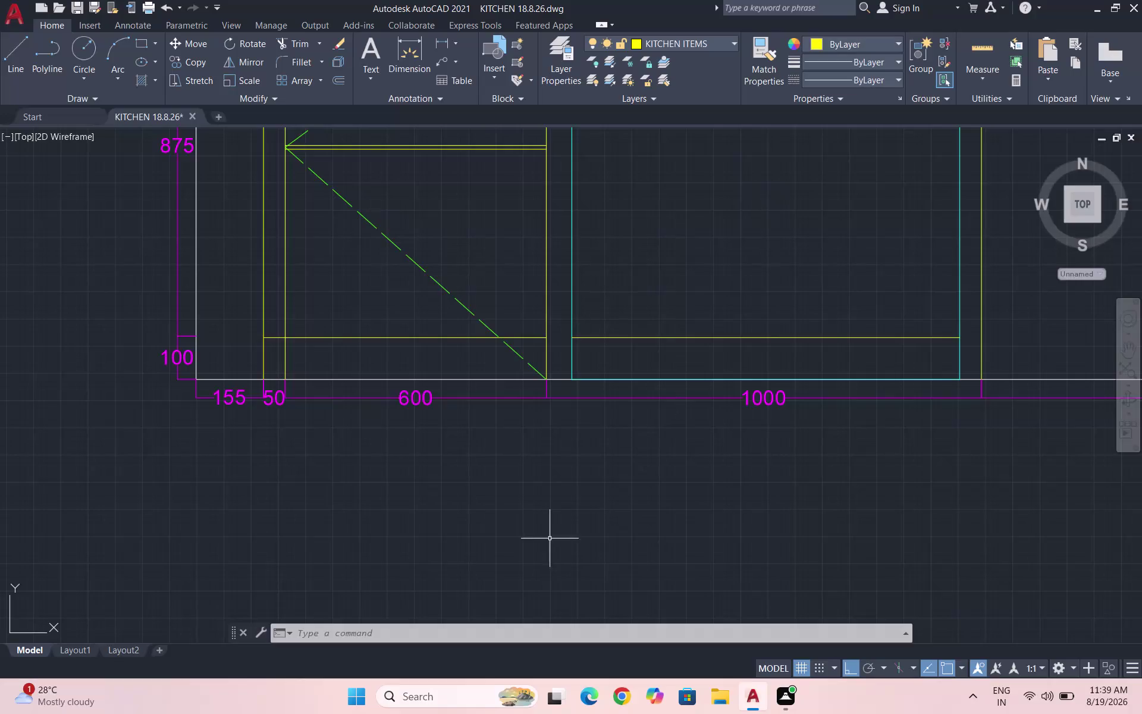
Cancel the stray selection window and quick-save the KITCHEN drawing.
triple_click(551, 546)
double_click(550, 546)
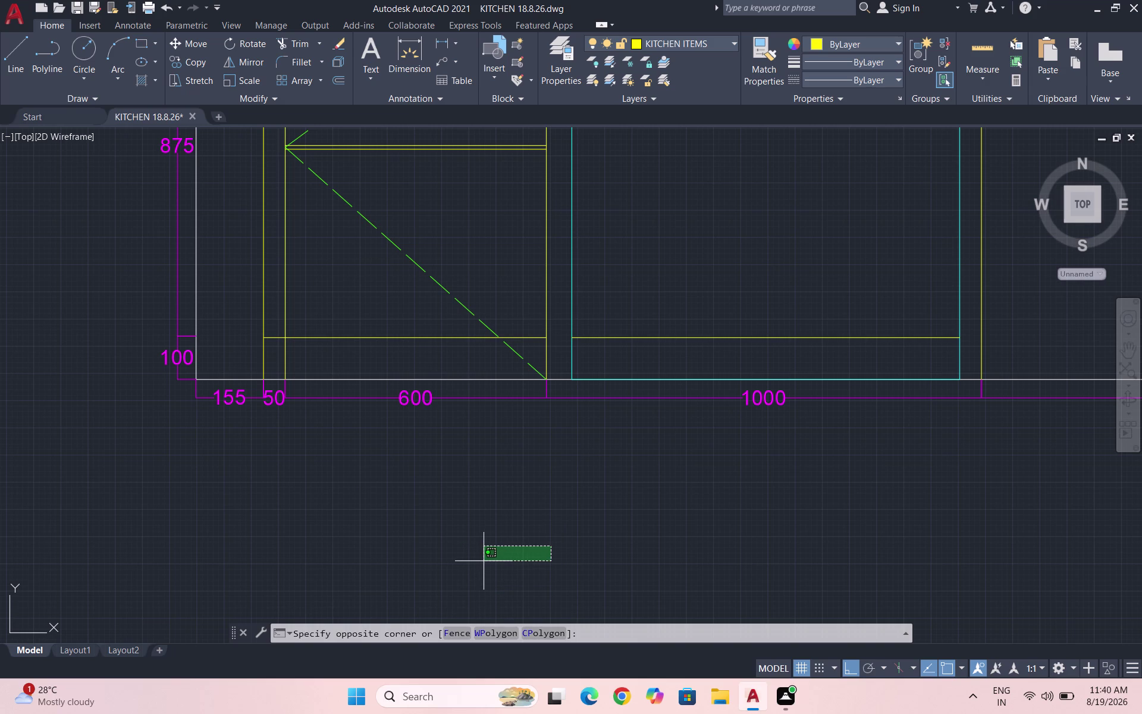
click(479, 496)
key(Escape)
key(Escape)
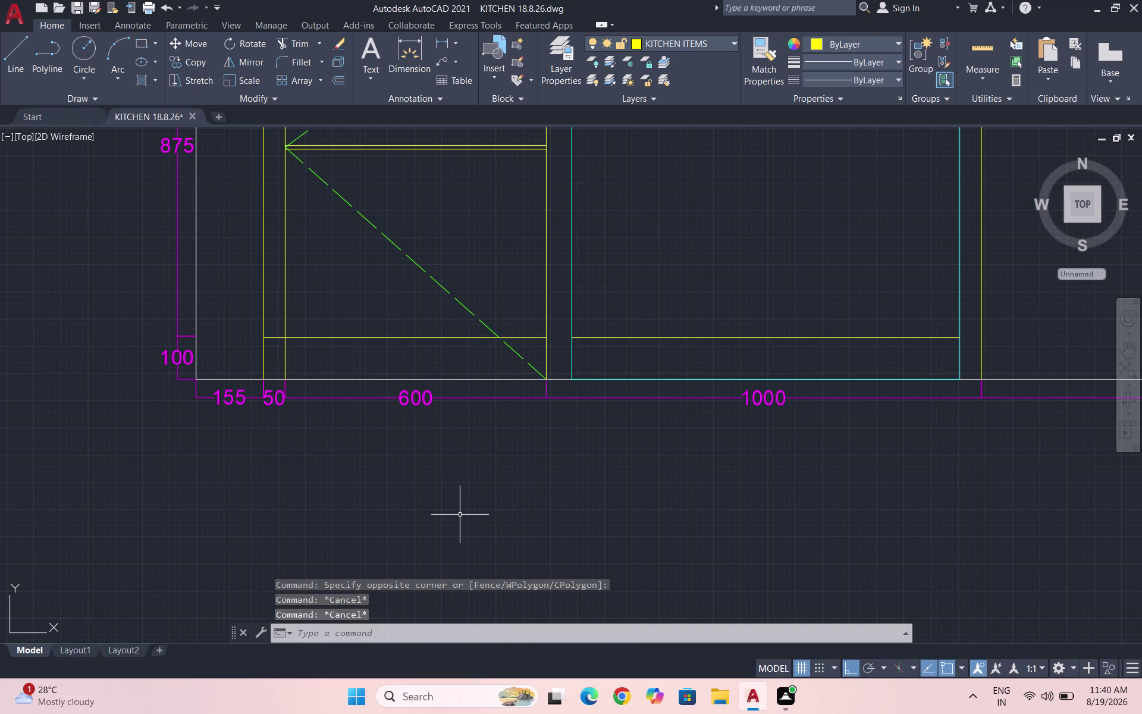
key(ctrl+s)
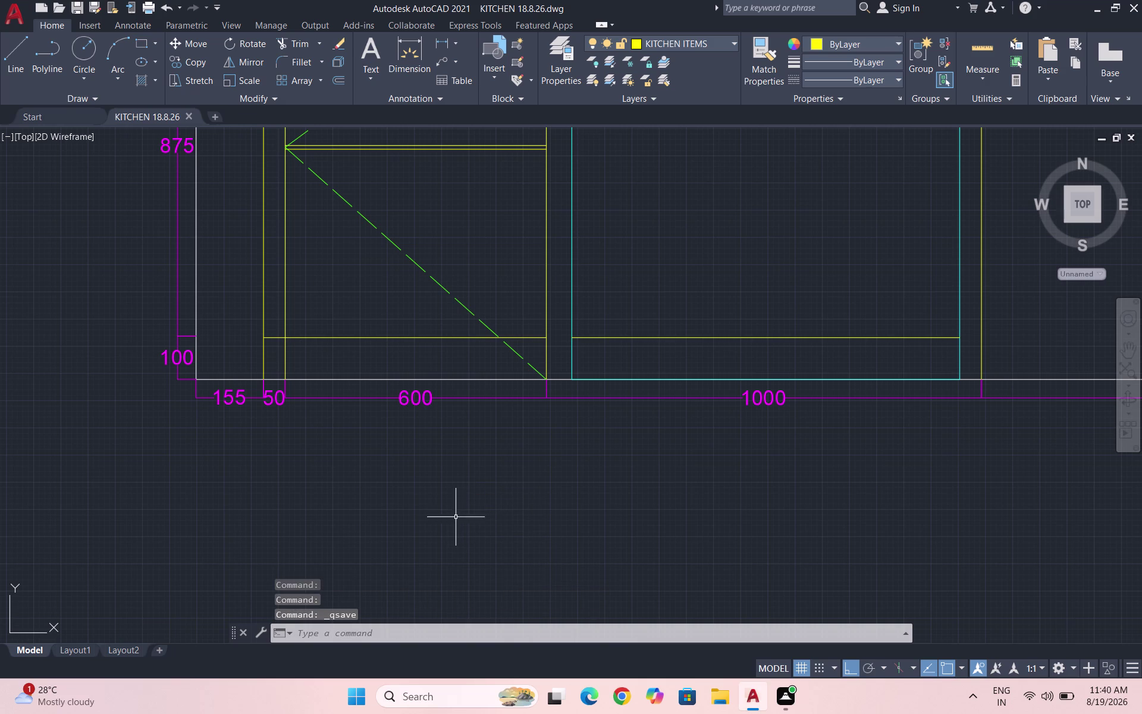
scroll(down, 3)
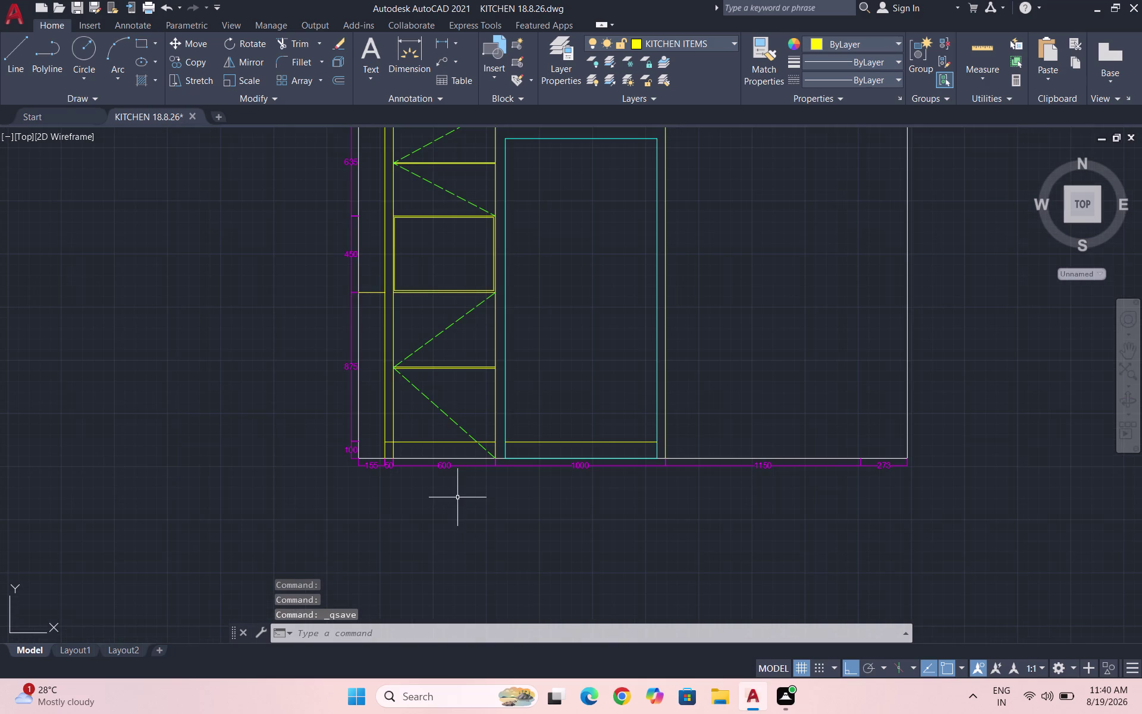
scroll(down, 3)
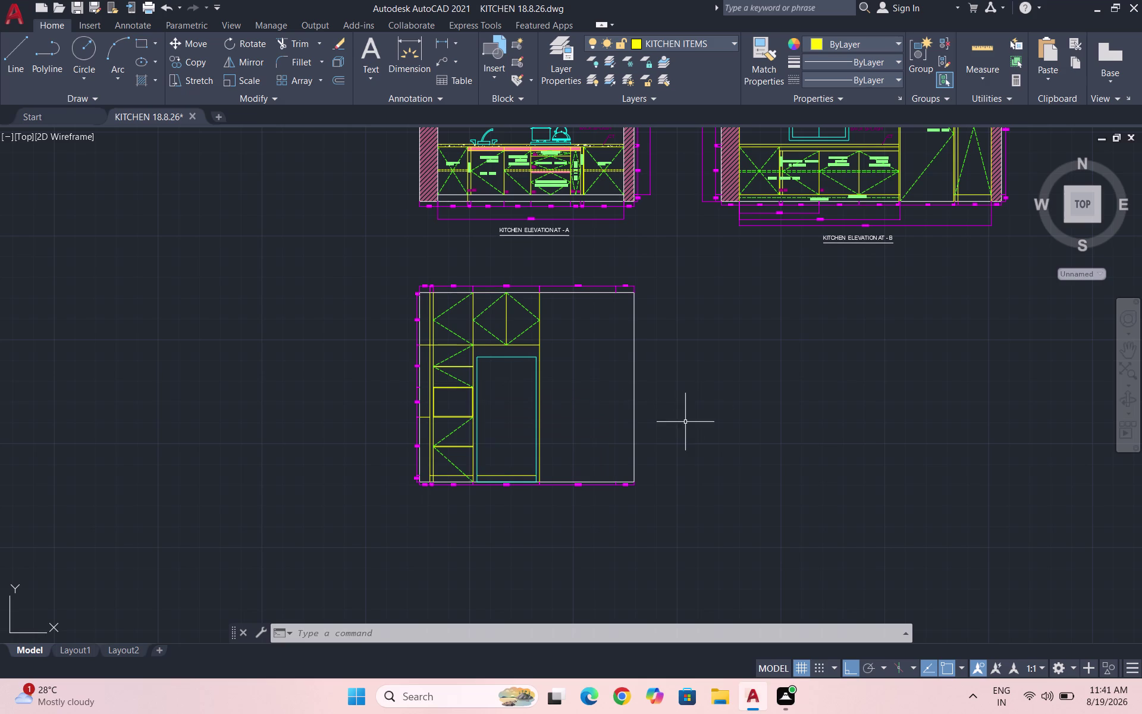
key(Escape)
key(Escape)
scroll(up, 3)
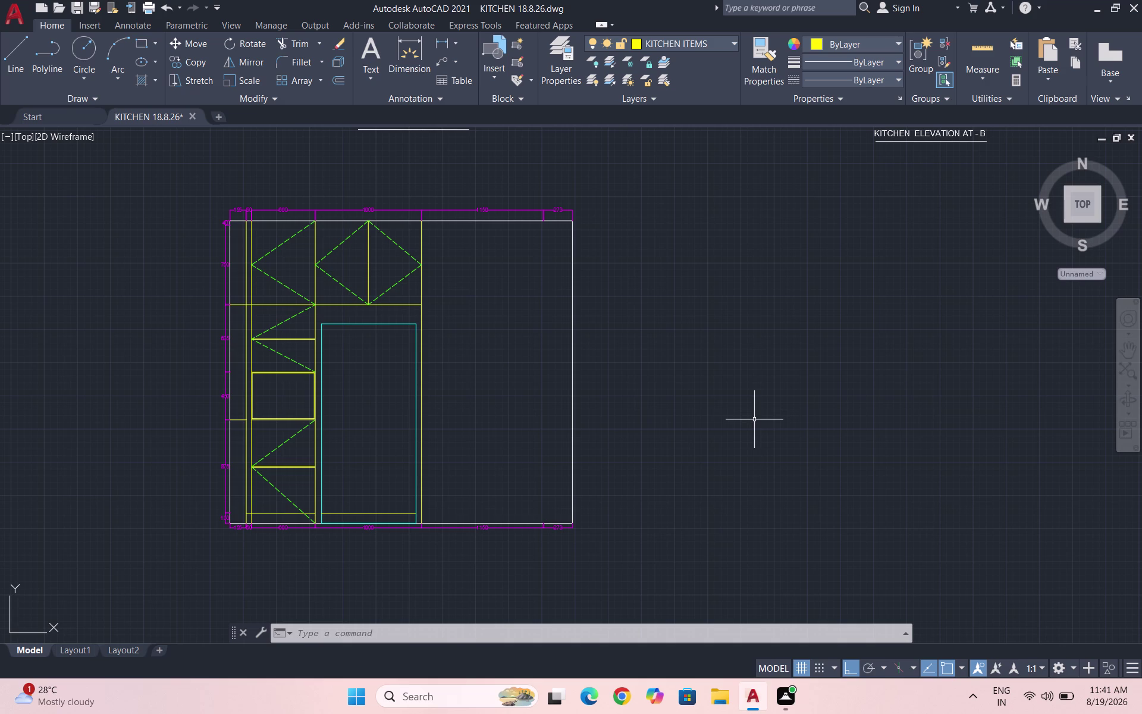
click(769, 470)
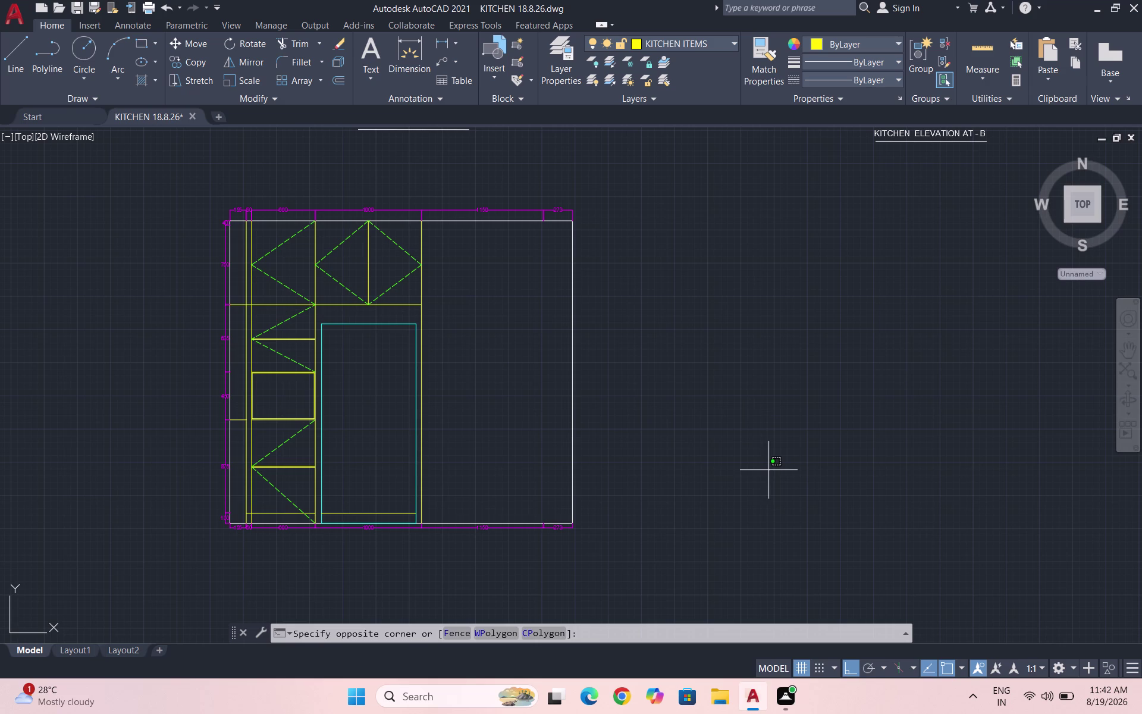
key(Escape)
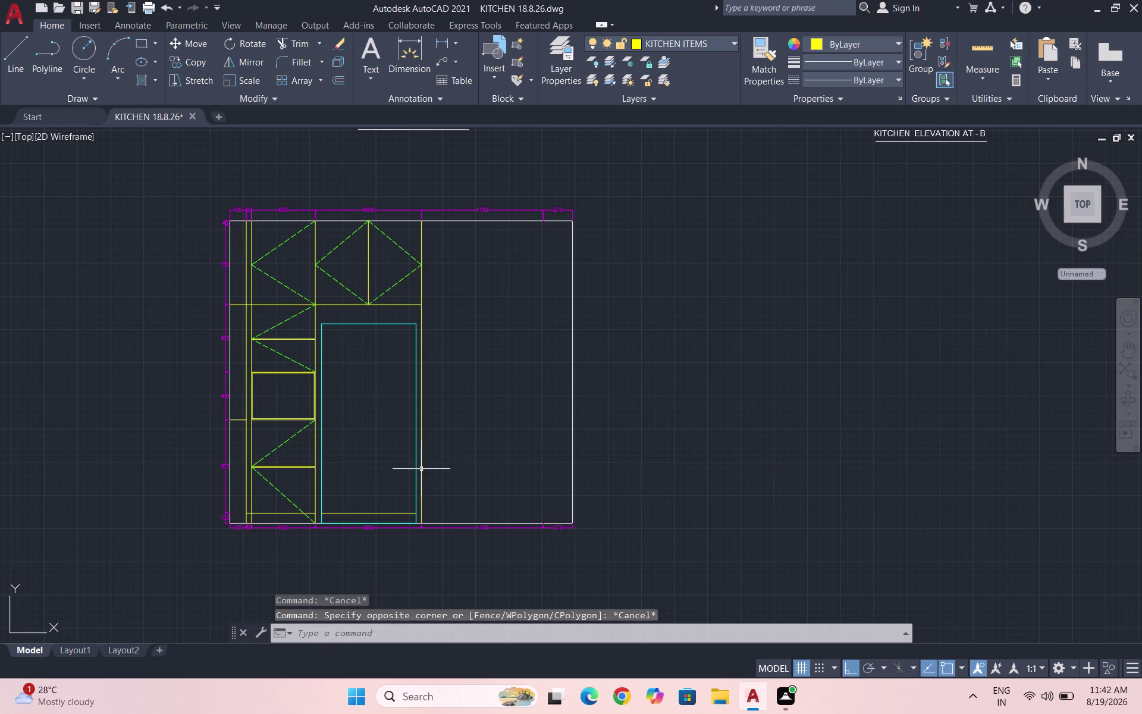
scroll(up, 3)
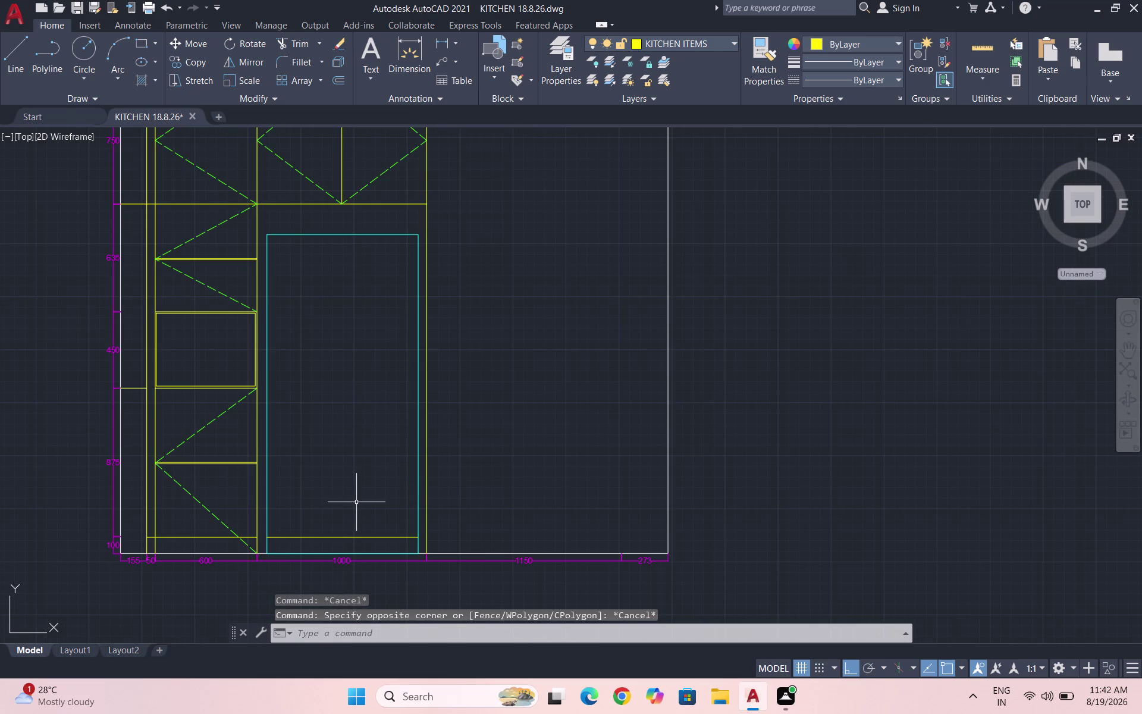
Set KITCHEN II as the current layer from the Layer dropdown and start LINE.
click(680, 39)
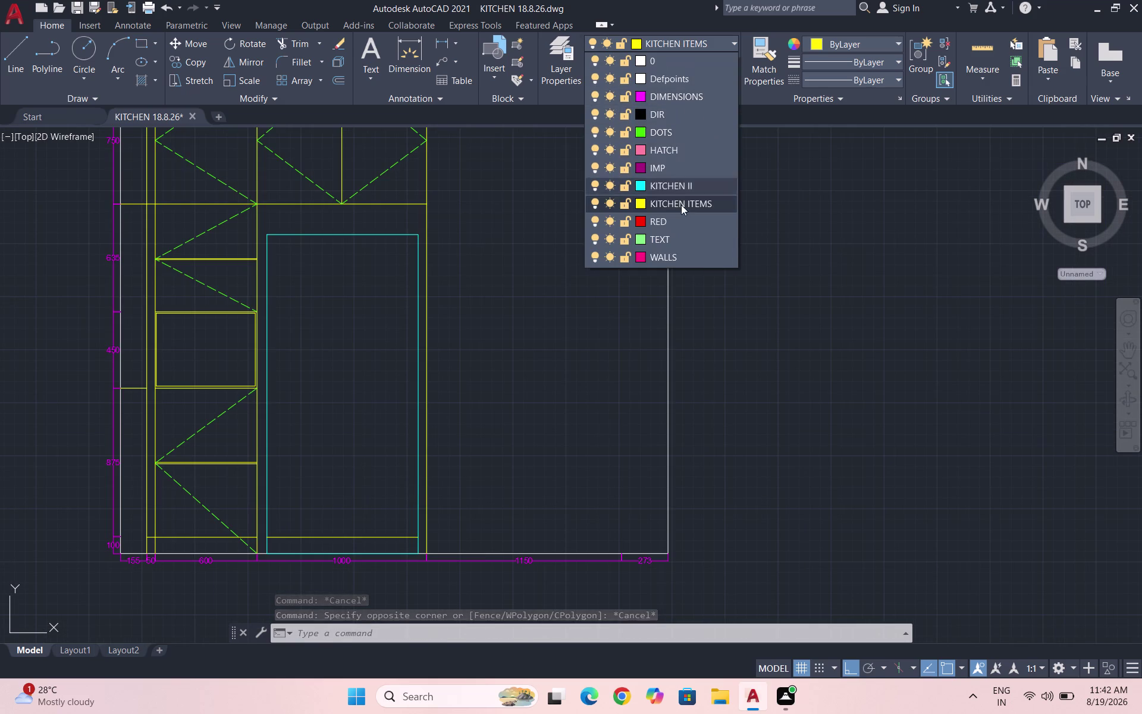
click(684, 182)
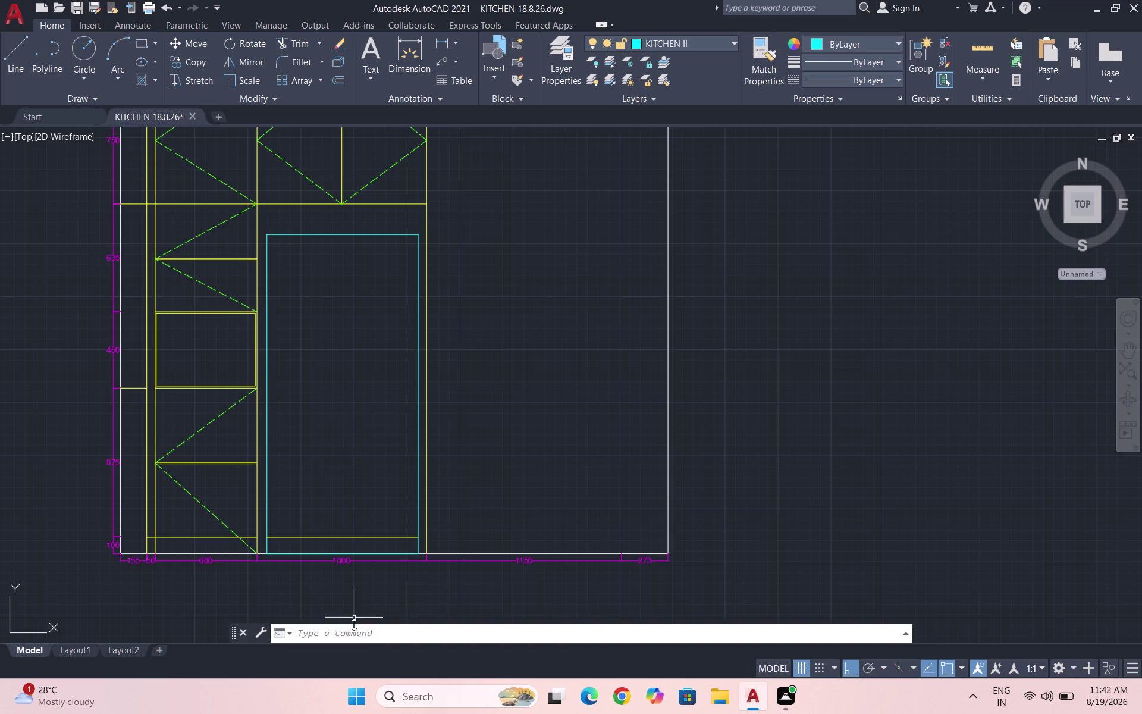
scroll(up, 3)
drag(335, 557, 319, 545)
click(282, 525)
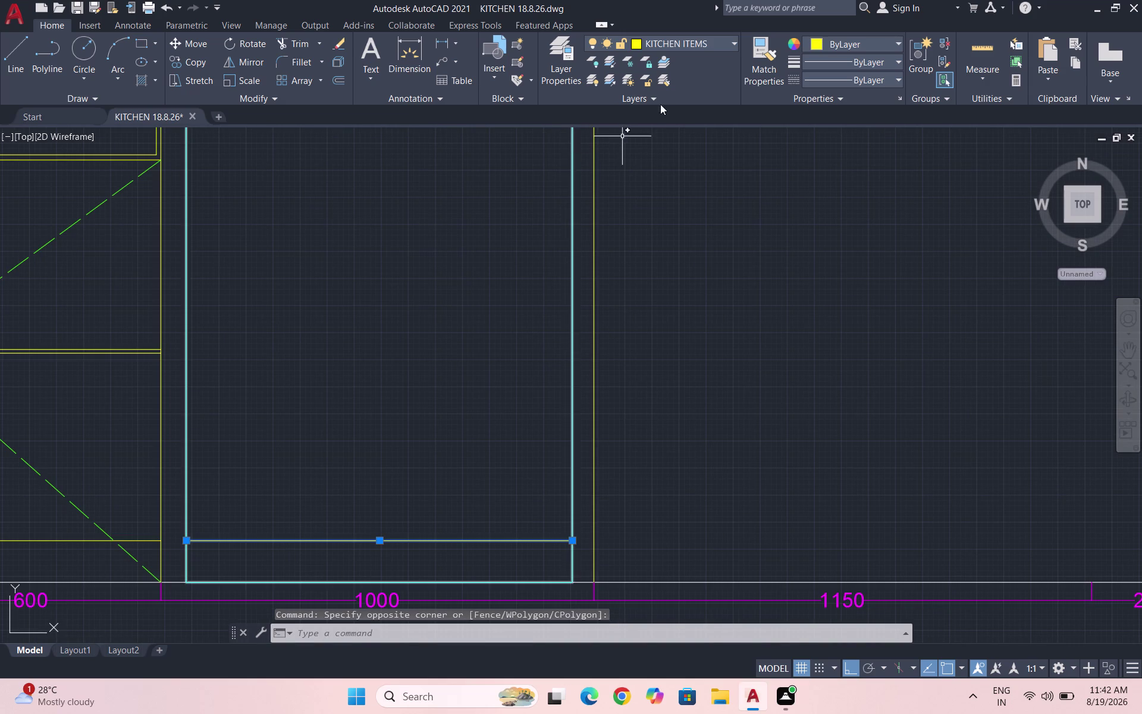
click(711, 34)
click(713, 46)
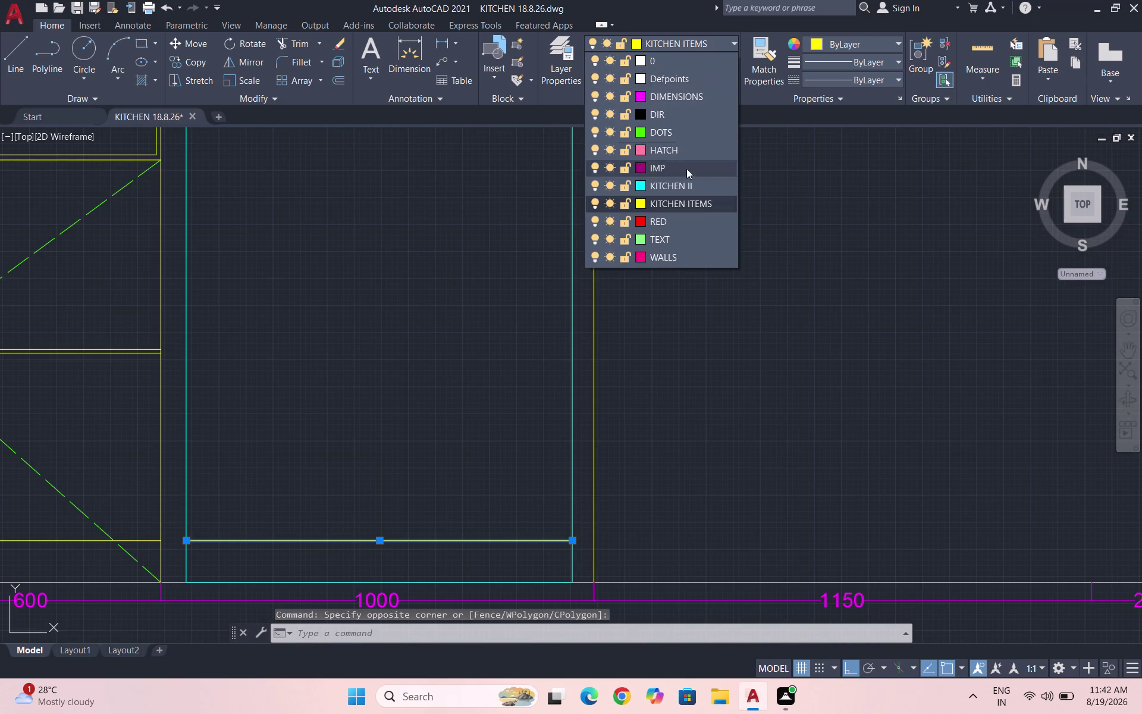
click(687, 190)
key(Escape)
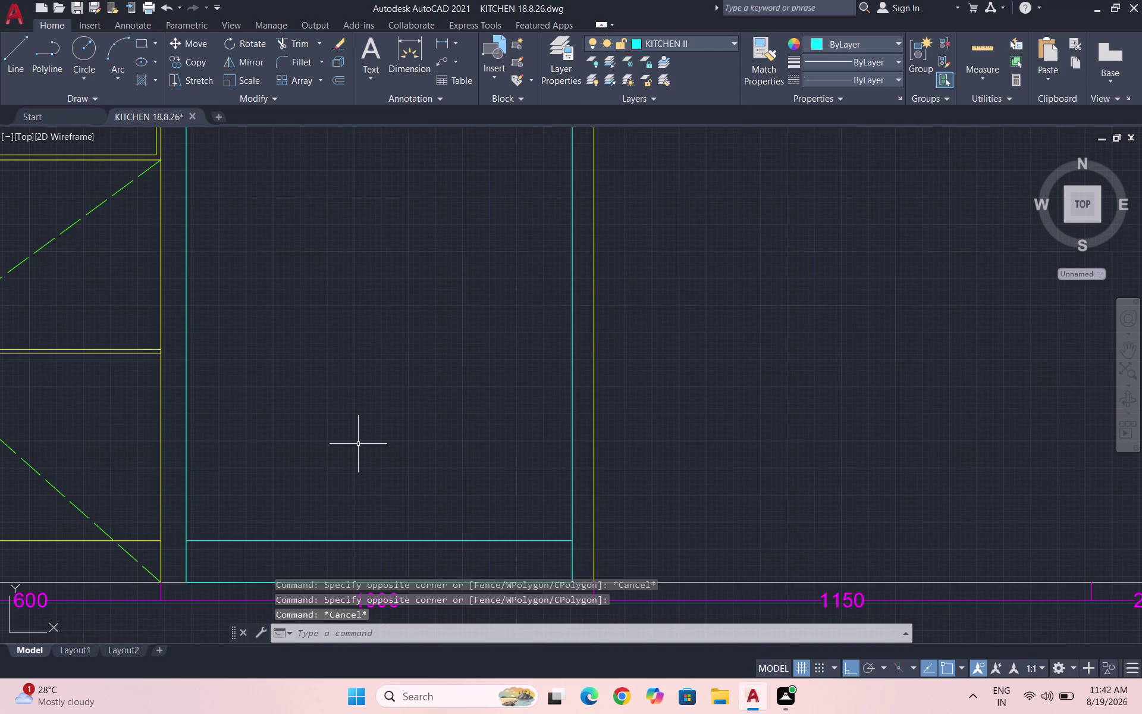
key(l)
key(Return)
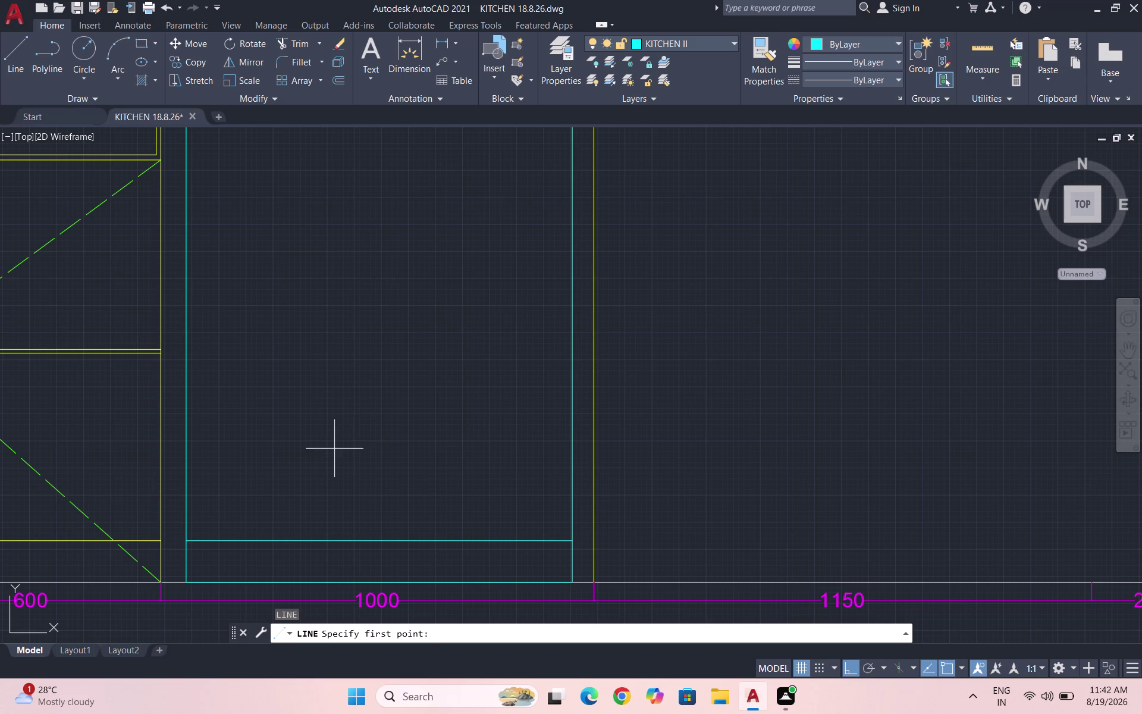
Restart the LINE command and zoom in on the tall cyan unit.
scroll(down, 3)
scroll(down, 3)
key(l)
key(Return)
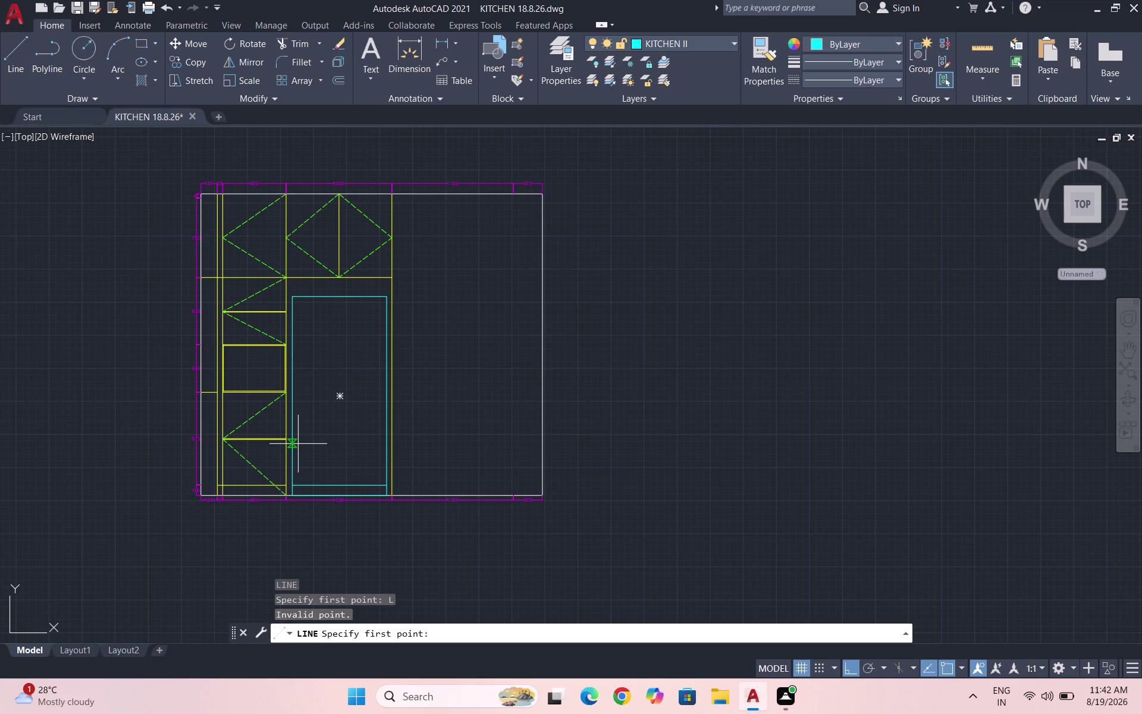
key(l)
key(Return)
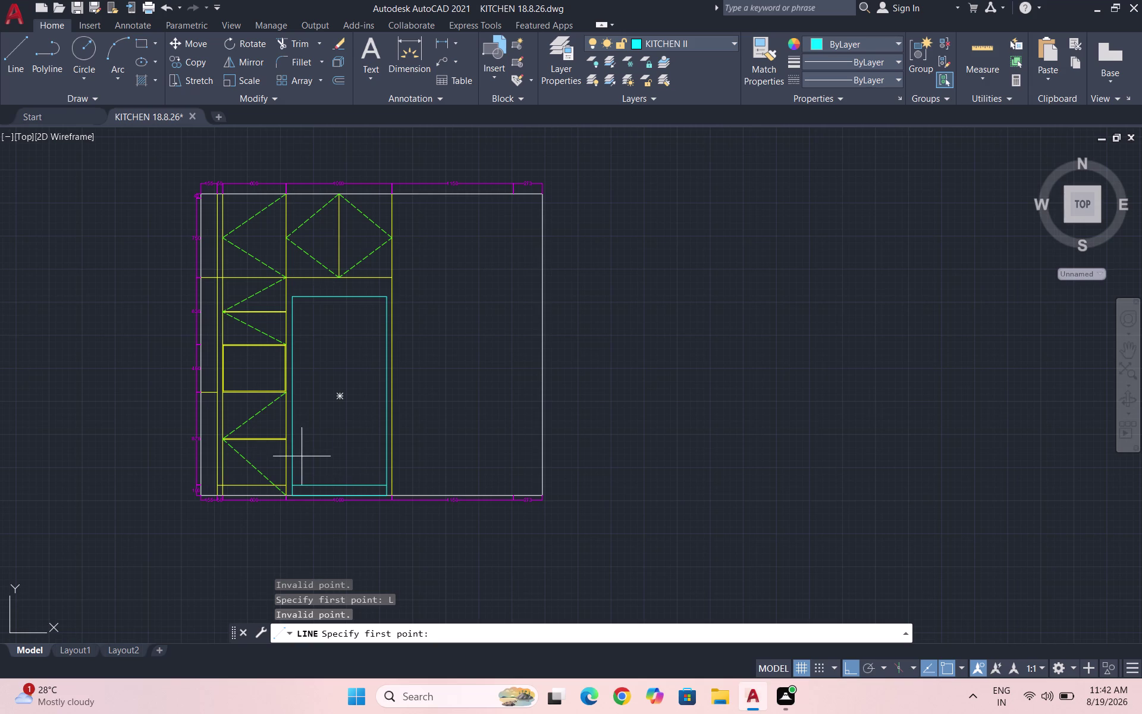
scroll(up, 3)
scroll(up, 3)
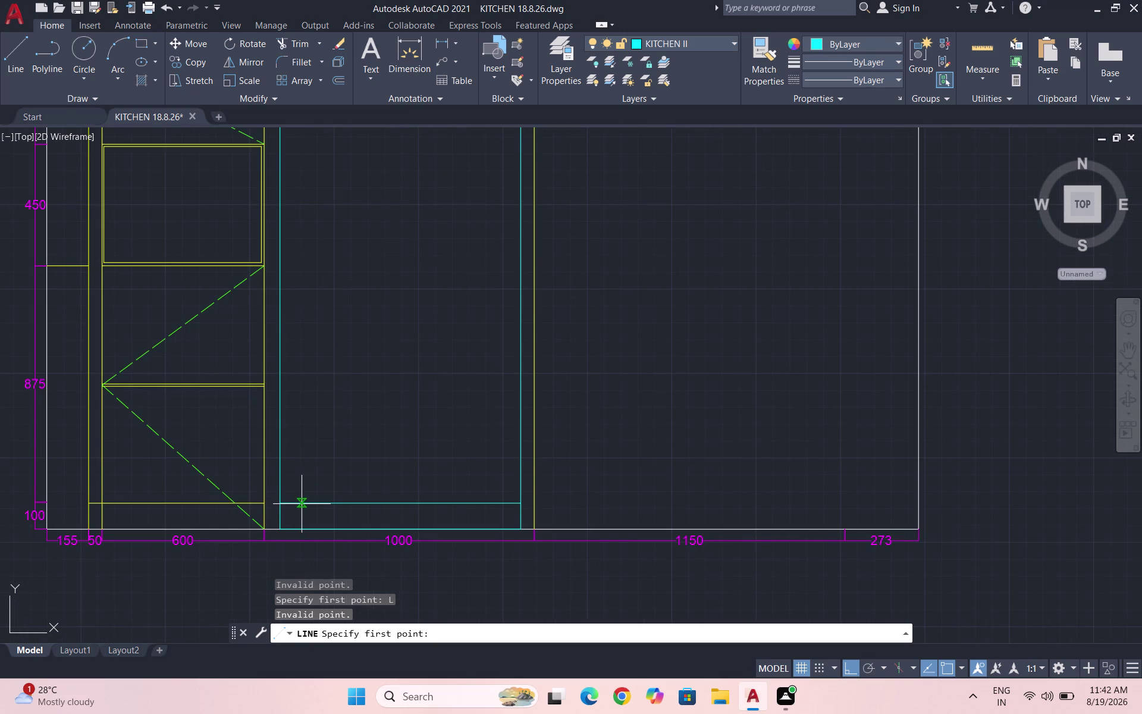
Draw a vertical door line just inside the unit's left edge, then end the command.
click(301, 503)
scroll(down, 3)
scroll(up, 3)
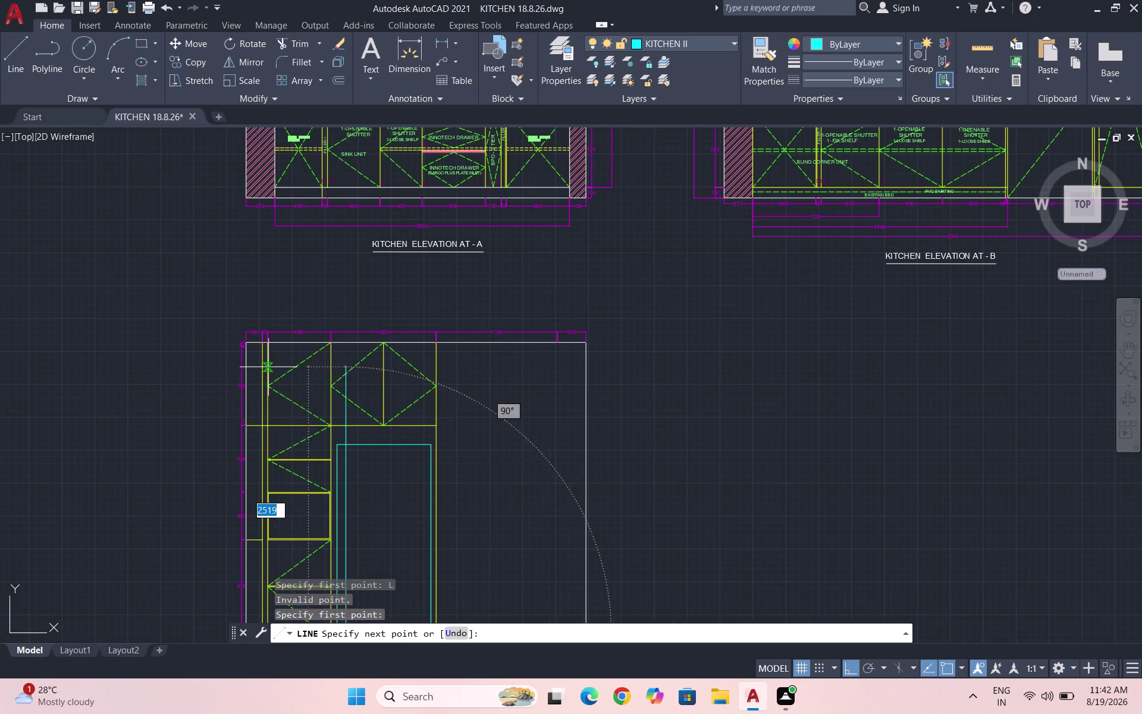
scroll(up, 3)
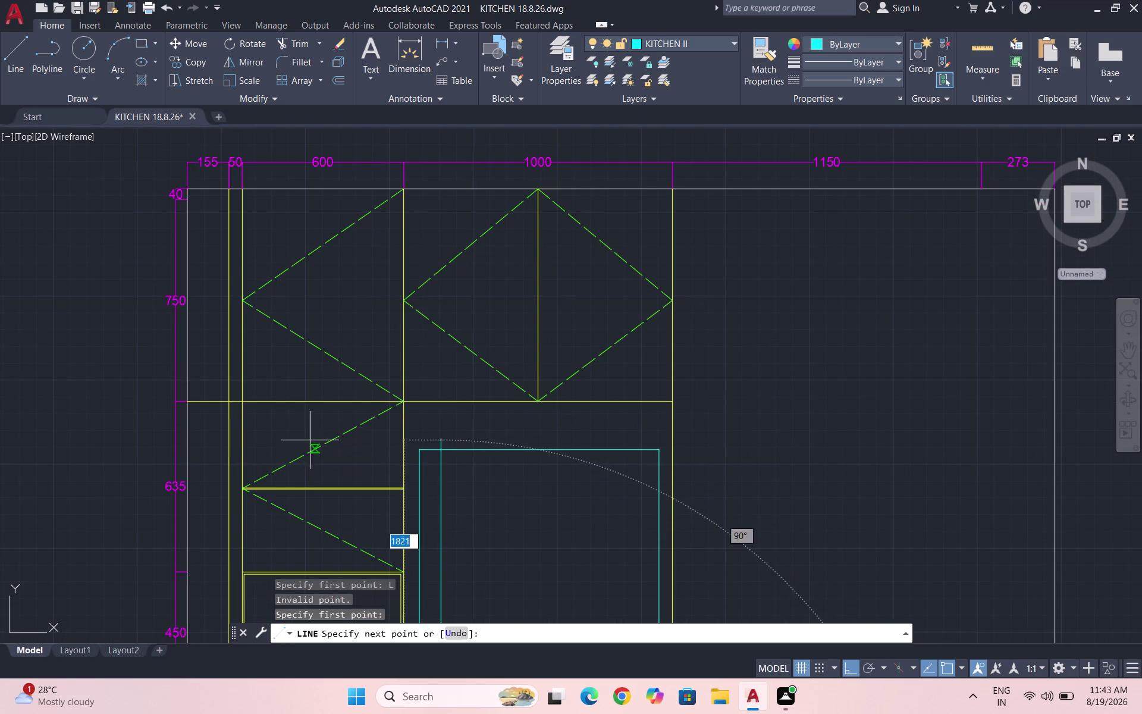
click(442, 449)
key(Escape)
click(481, 492)
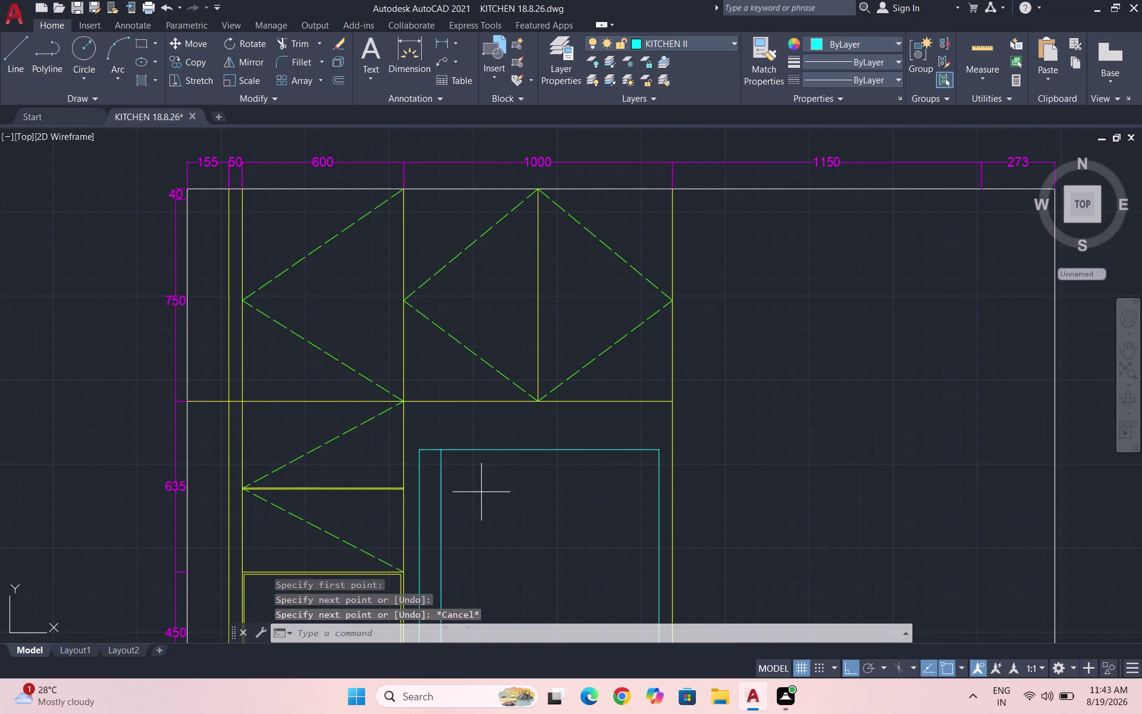
click(412, 479)
key(Escape)
scroll(up, 3)
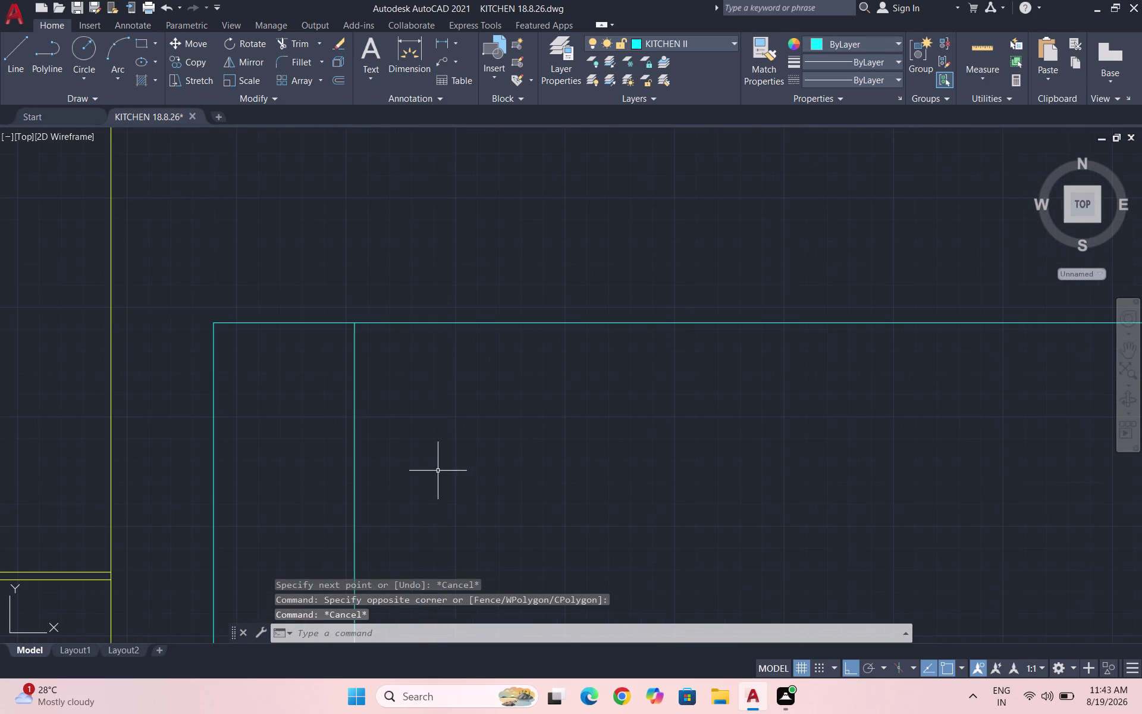
Attempt an OFFSET of the door line by picked distance, then cancel it.
drag(434, 470, 412, 465)
click(253, 394)
key(o)
key(Return)
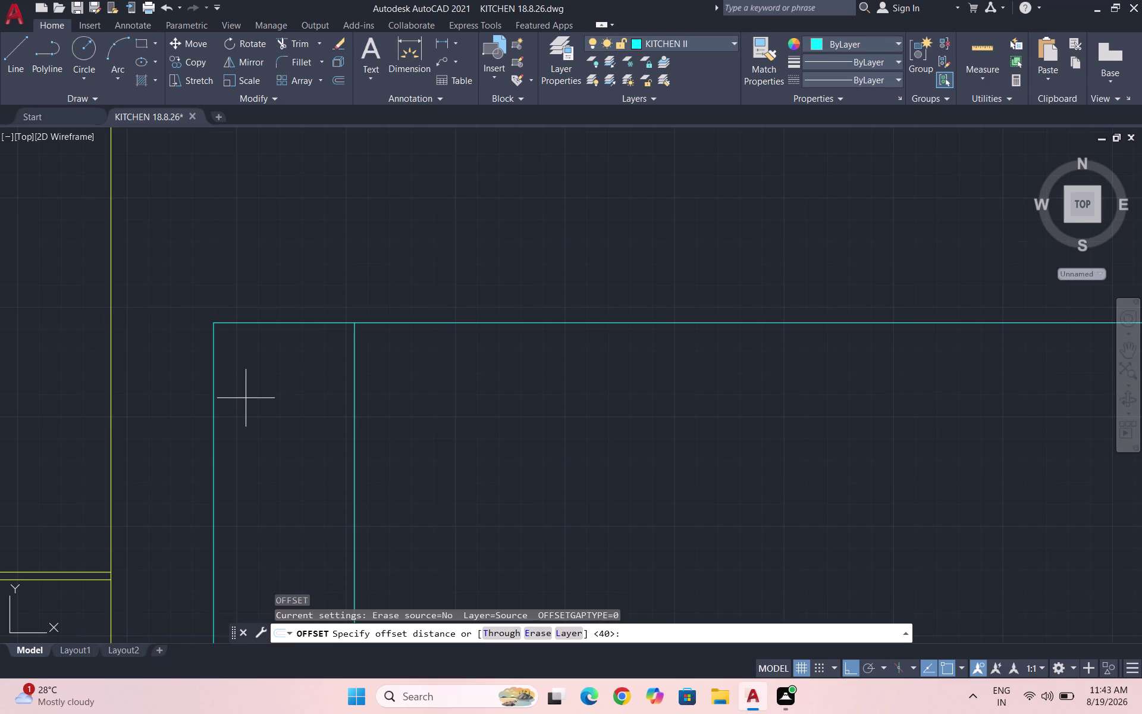
click(356, 319)
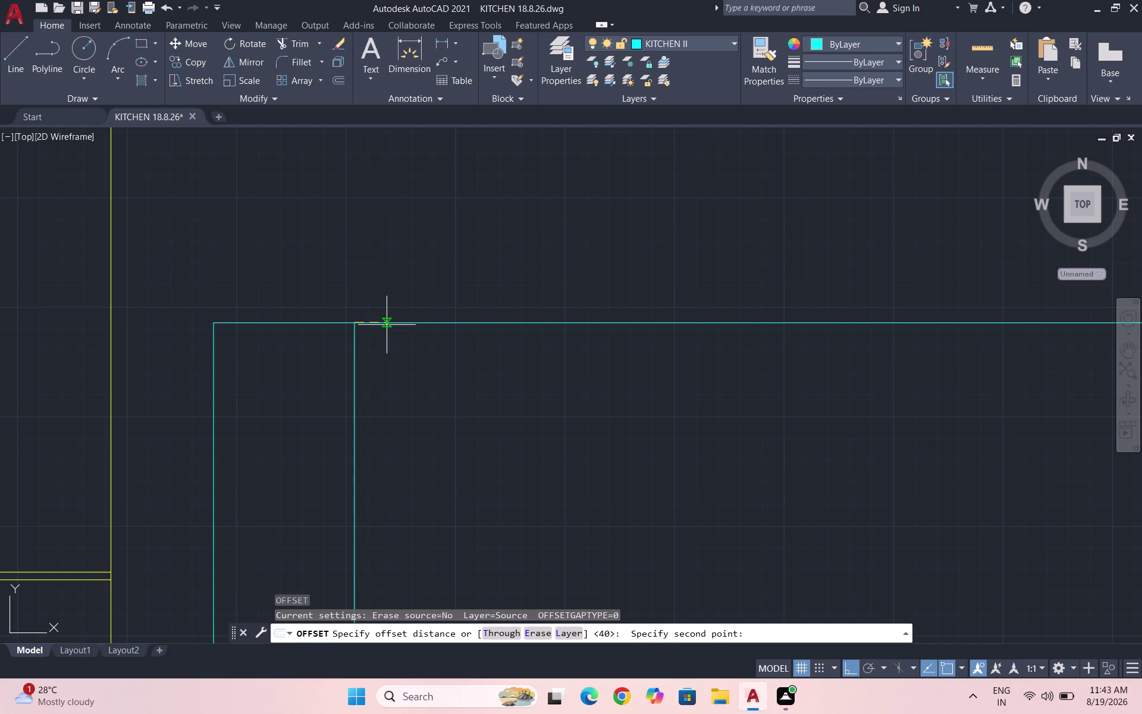
click(386, 324)
scroll(down, 3)
scroll(down, 3)
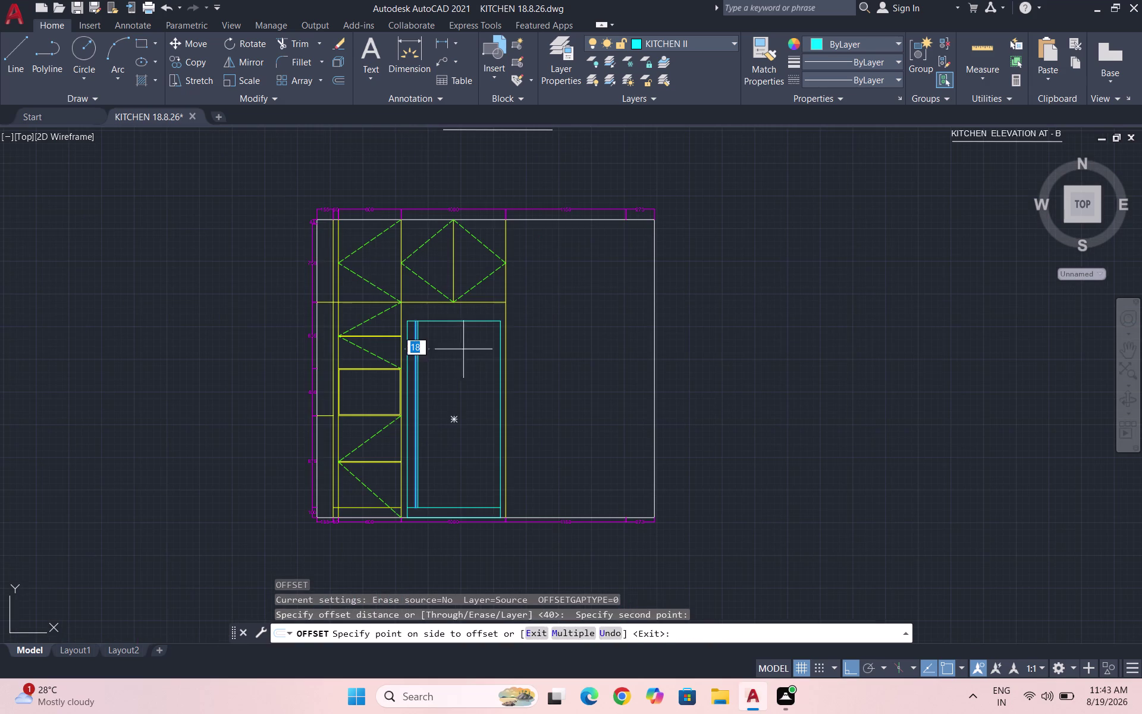
key(Escape)
scroll(up, 3)
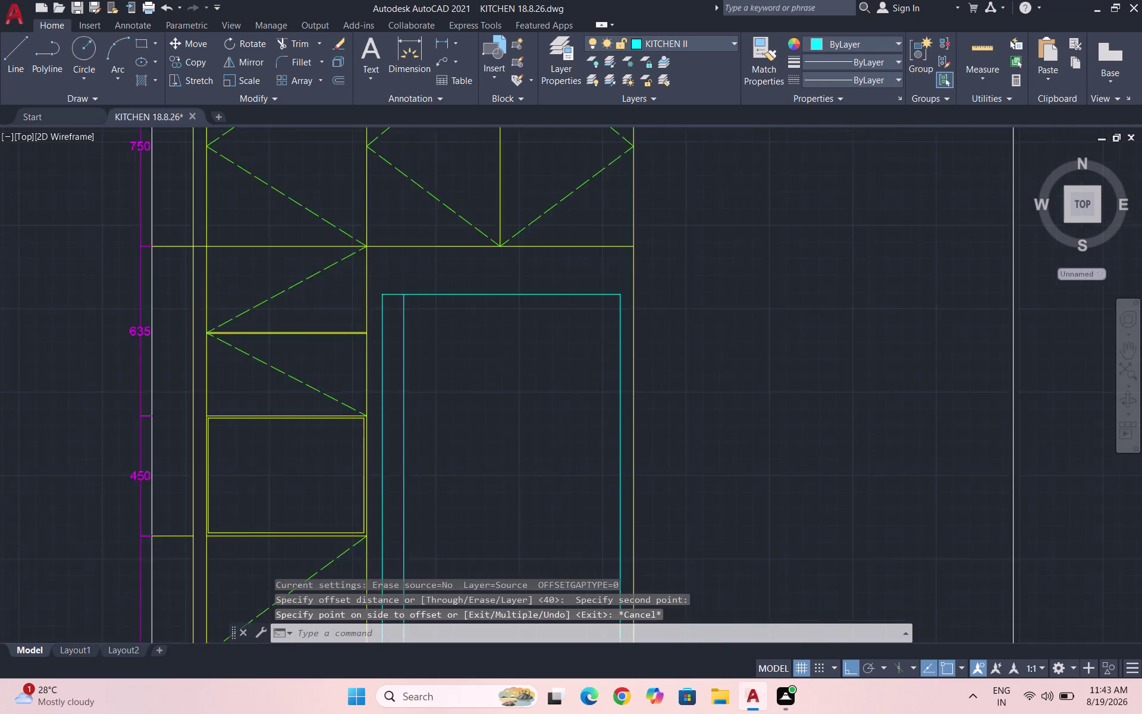
Select the vertical door line and begin a copy, then cancel it.
drag(420, 345, 402, 336)
click(363, 308)
text(CO)
key(Return)
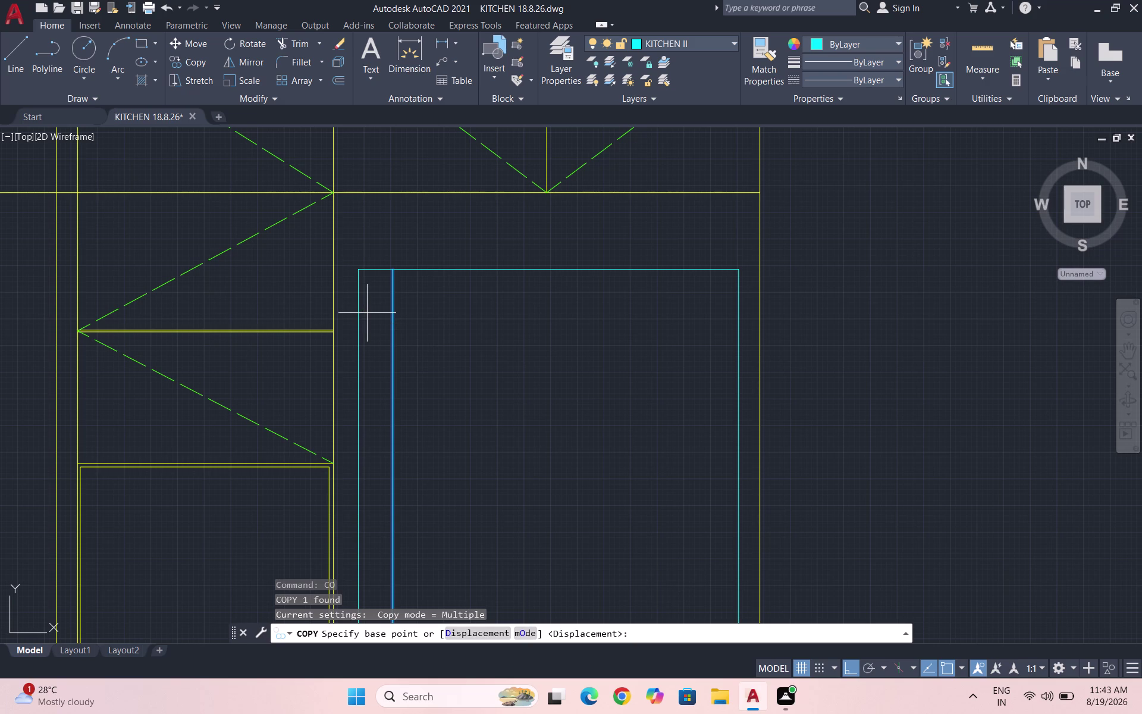
key(Return)
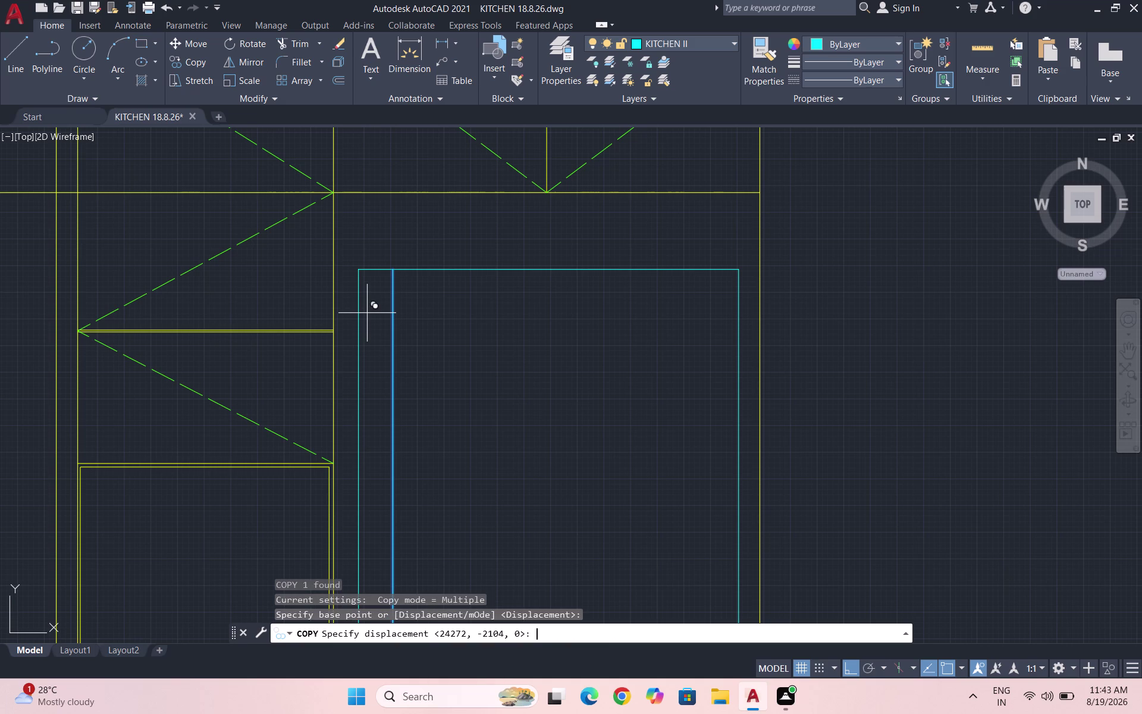
click(395, 268)
key(Escape)
key(Escape)
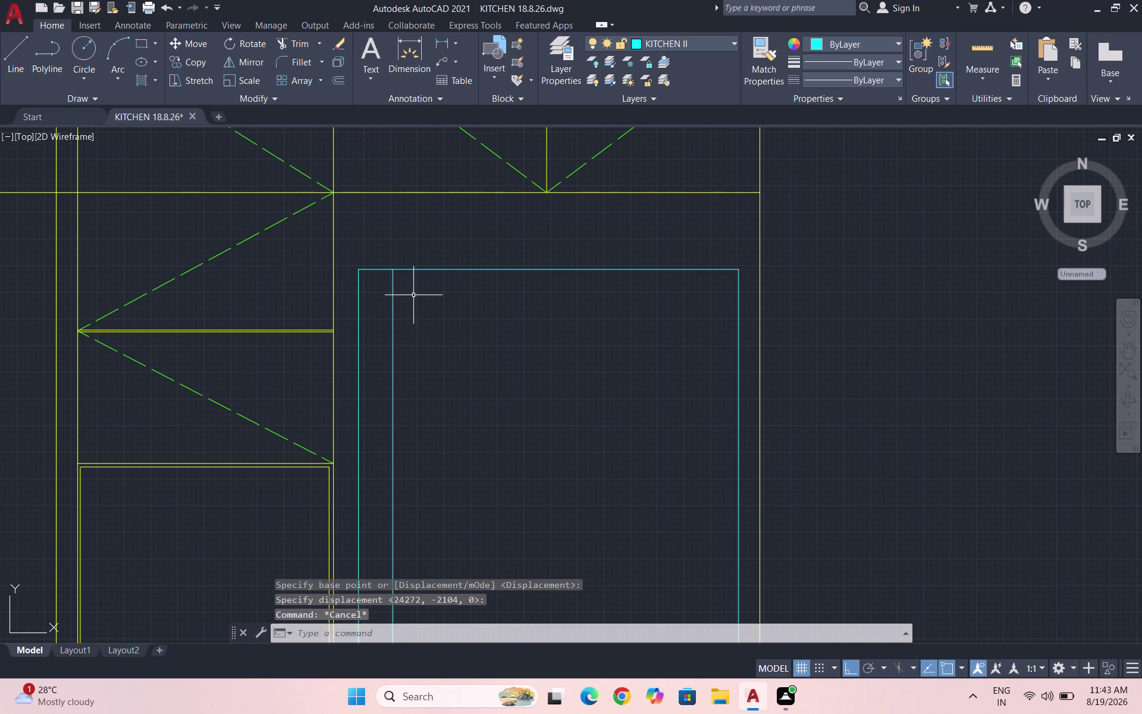
Copy the vertical door line to a position just beside the original.
click(413, 297)
click(388, 292)
text(COP)
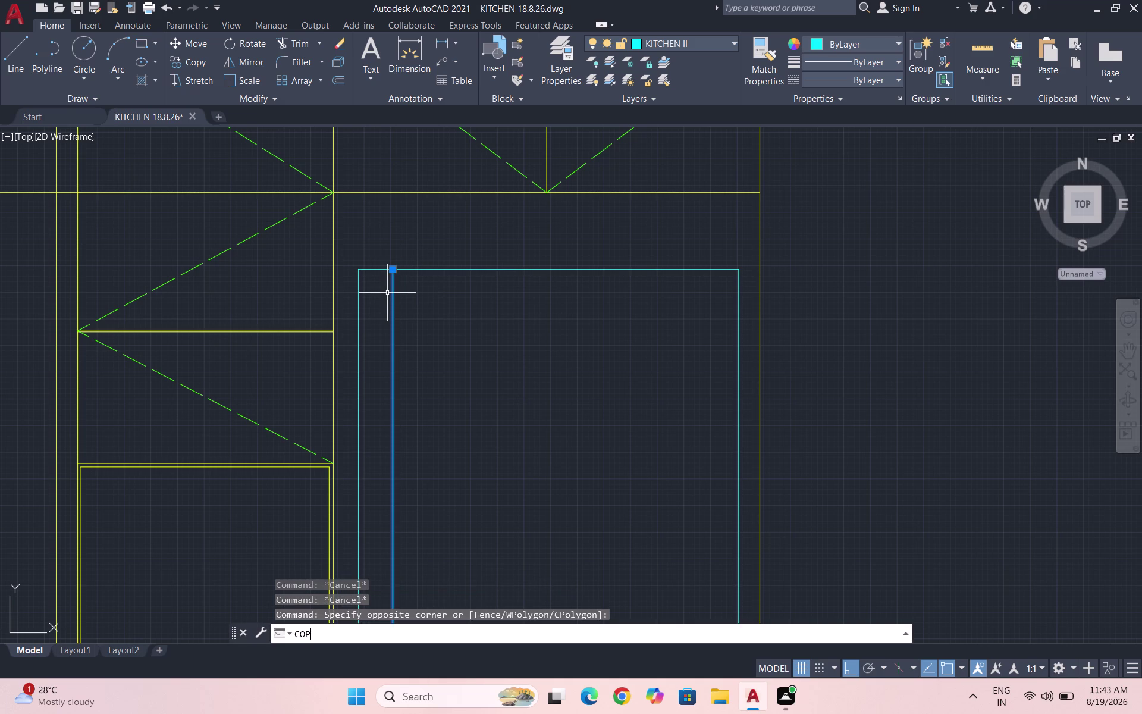
key(Return)
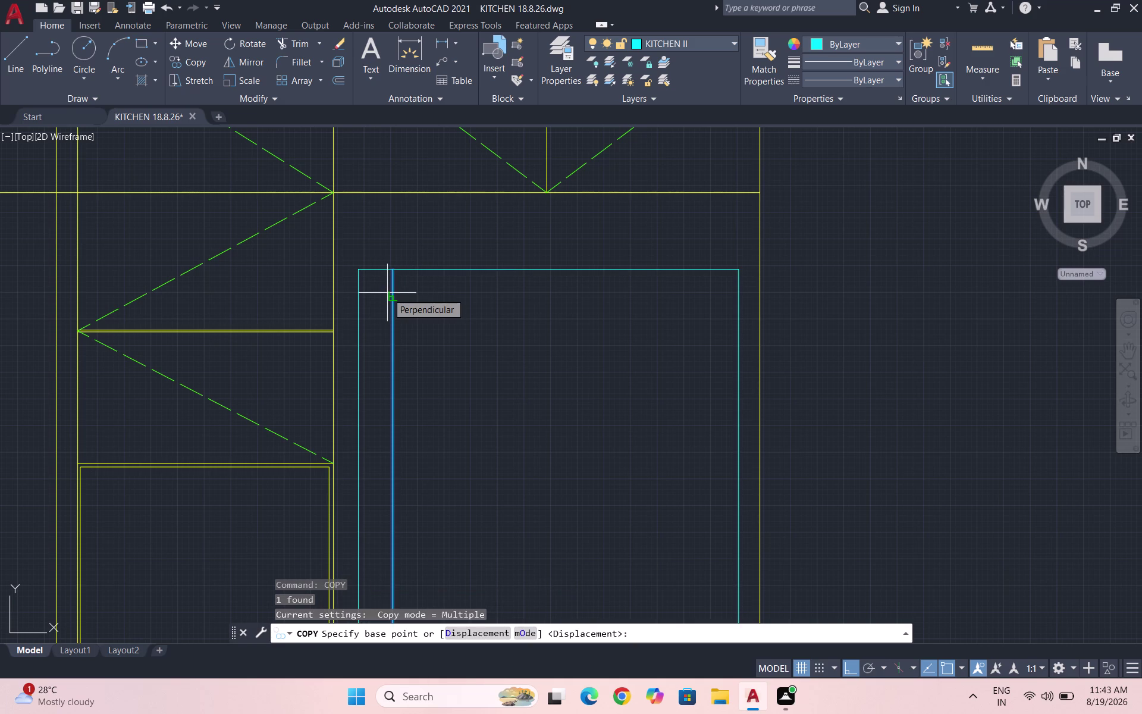
click(394, 270)
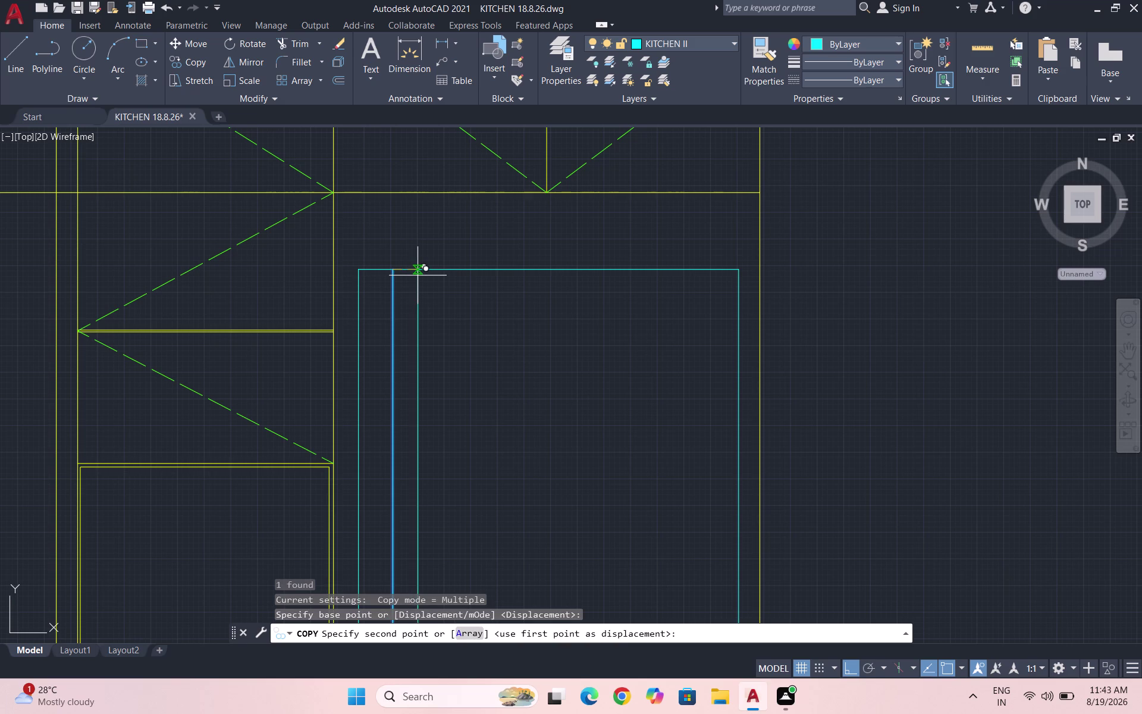
scroll(up, 3)
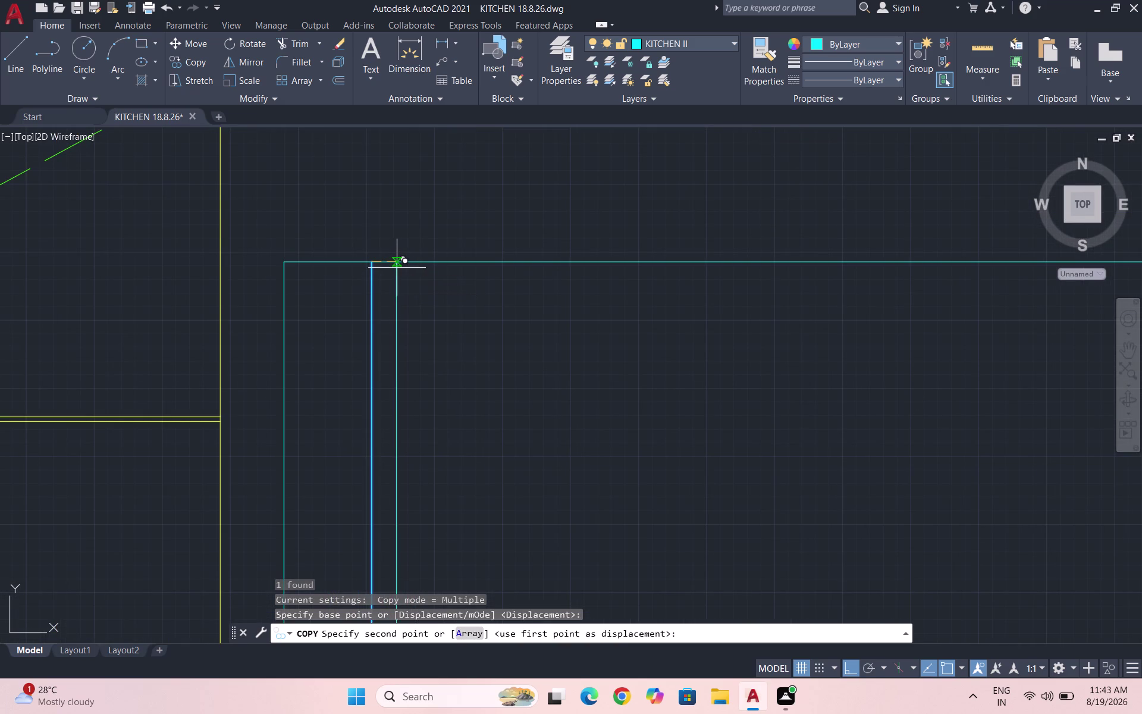
click(398, 267)
scroll(down, 3)
key(Escape)
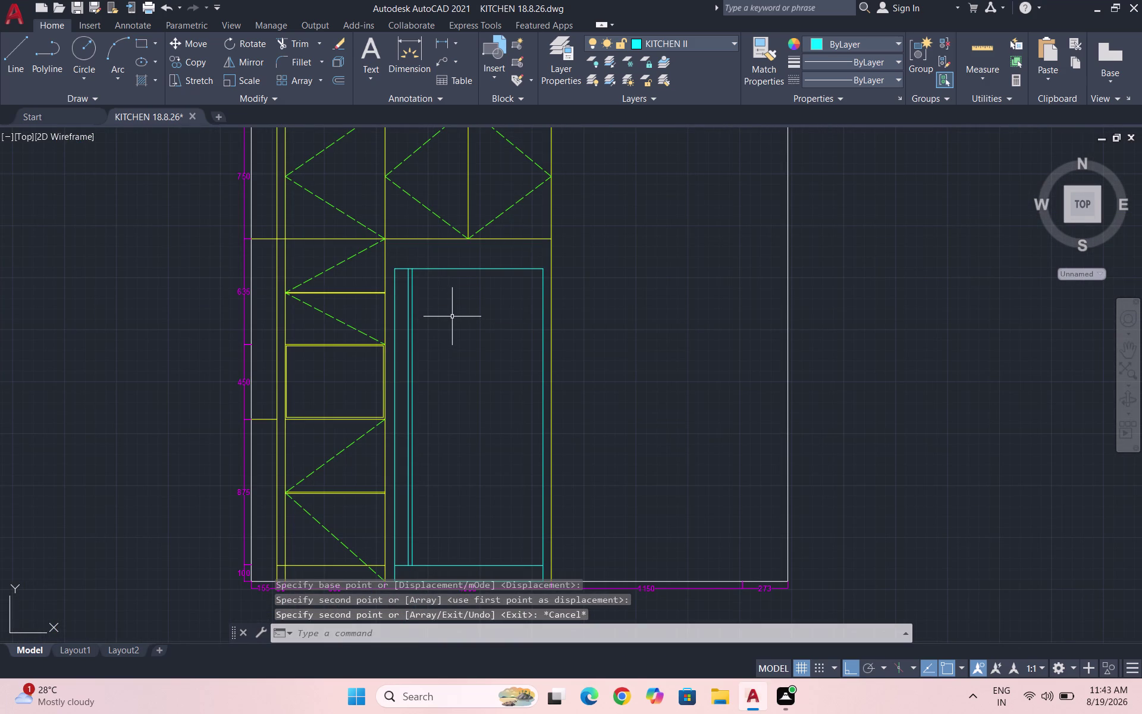
Cancel the accidentally restarted command and begin a new LINE.
scroll(down, 3)
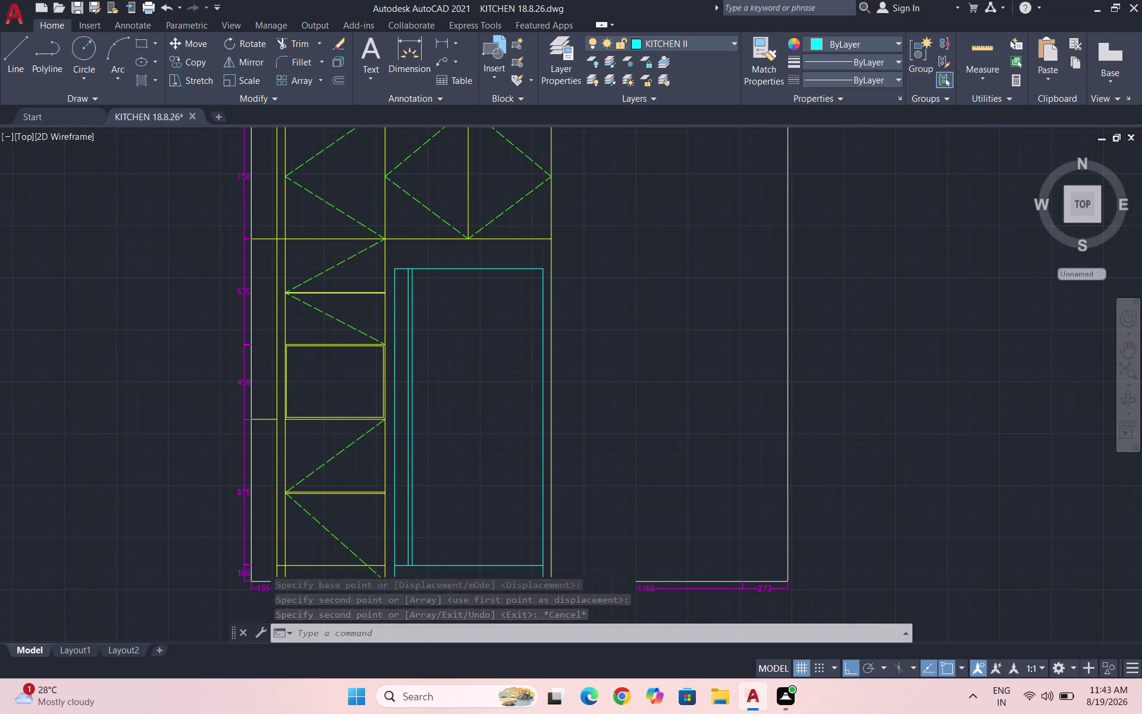
key(space)
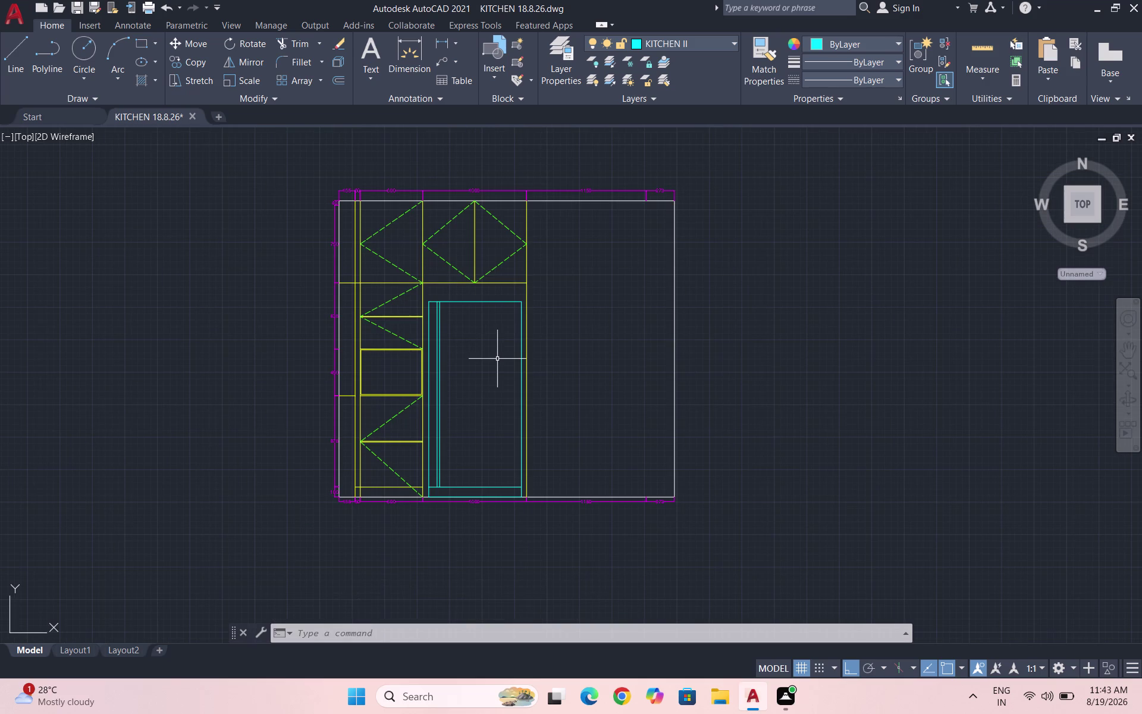
scroll(up, 3)
scroll(up, 3)
key(Escape)
key(l)
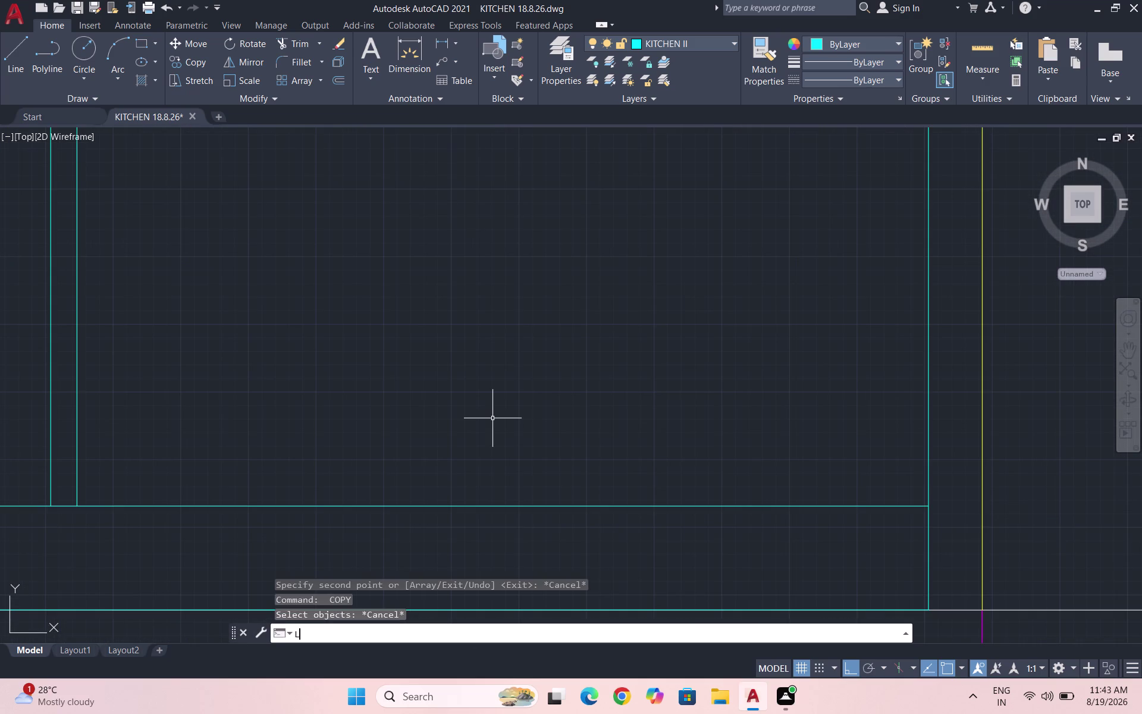
key(Return)
scroll(down, 3)
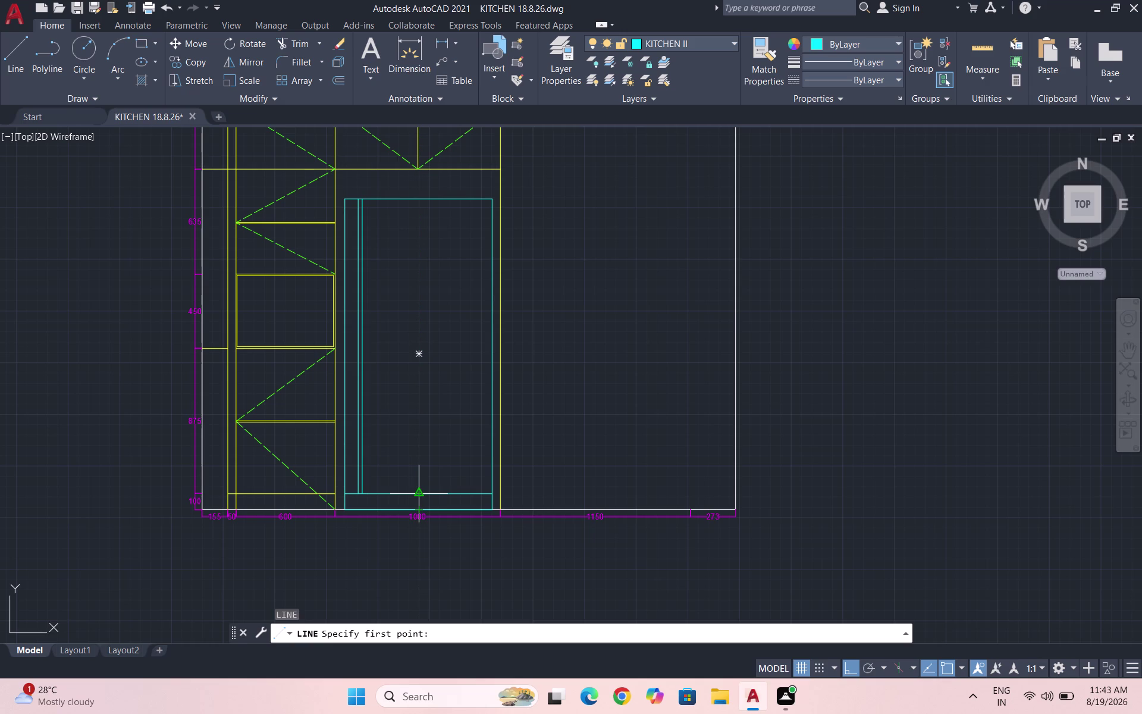
Draw a vertical centre line from the unit's bottom edge to its top.
click(418, 491)
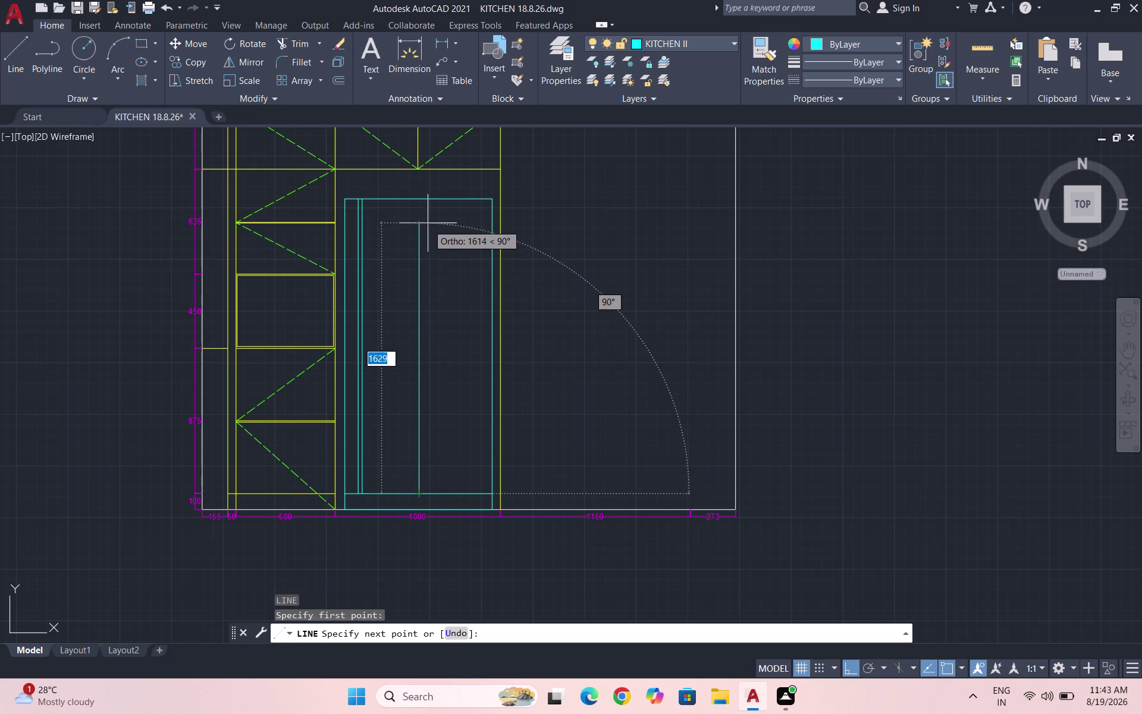
click(421, 200)
key(Escape)
Copy the centre line just to its right, then save the drawing.
click(424, 246)
click(403, 240)
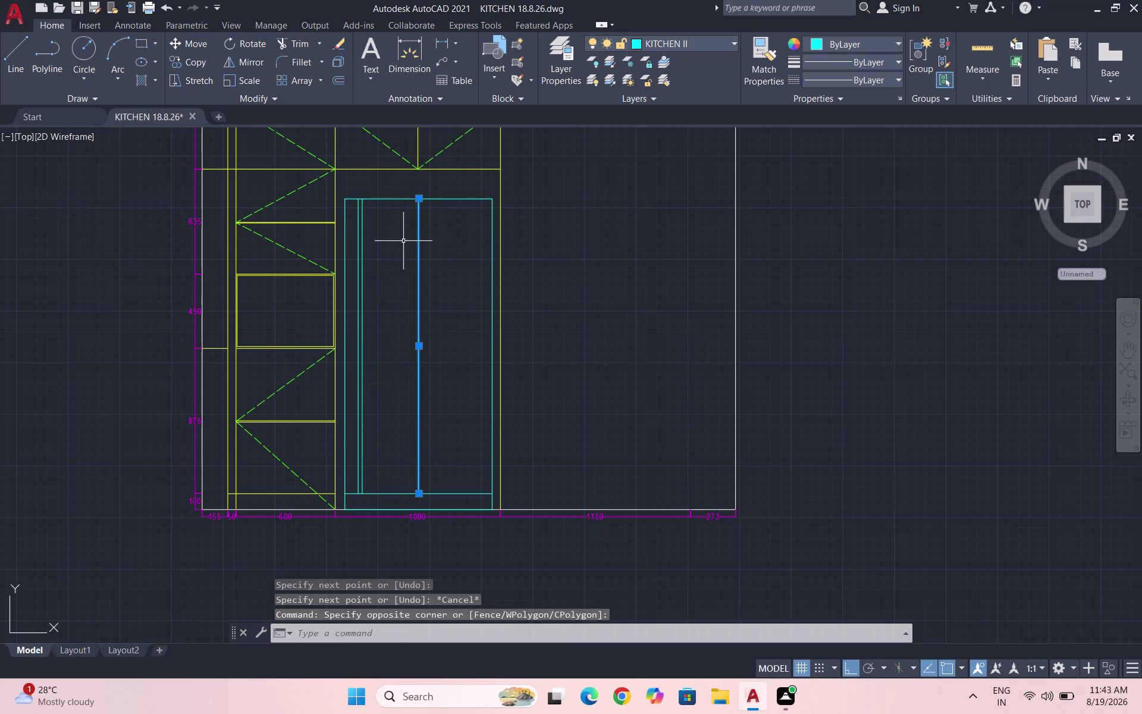
text(CO)
key(Return)
scroll(up, 3)
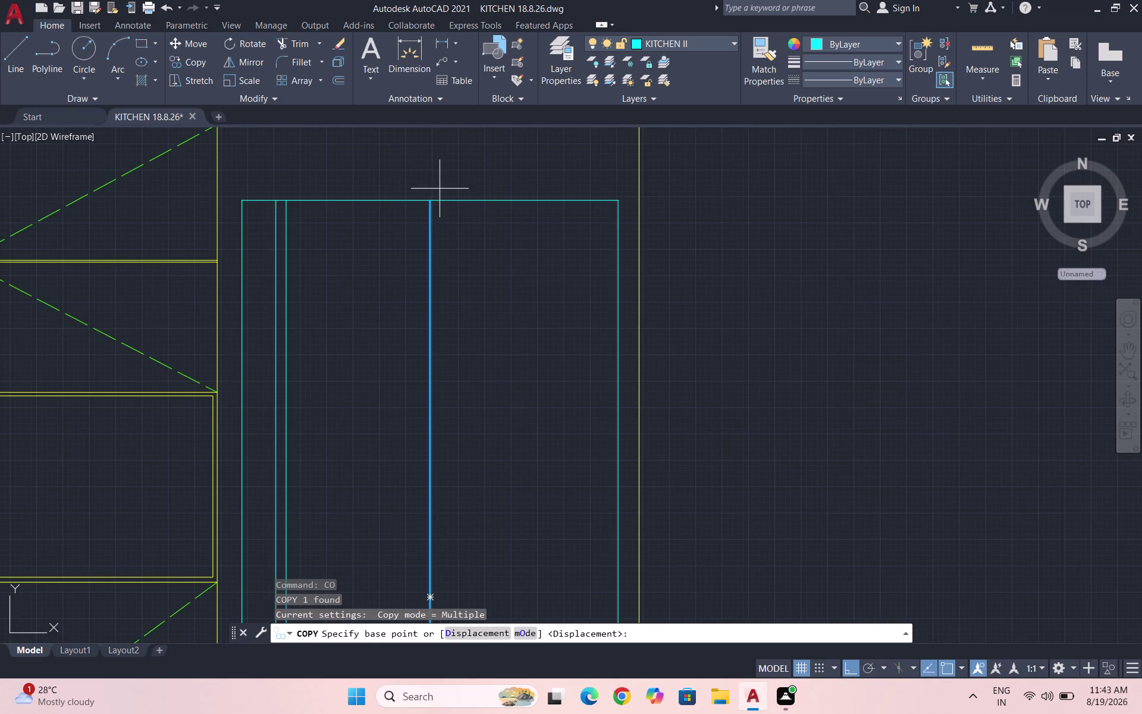
click(425, 202)
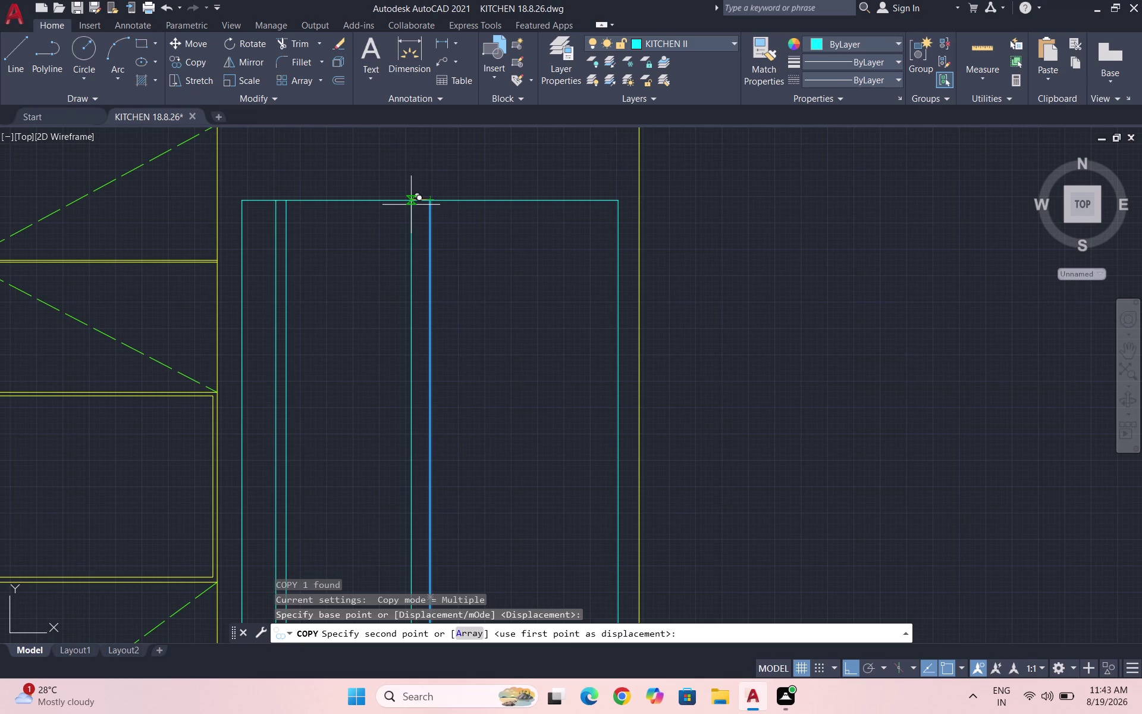
double_click(411, 204)
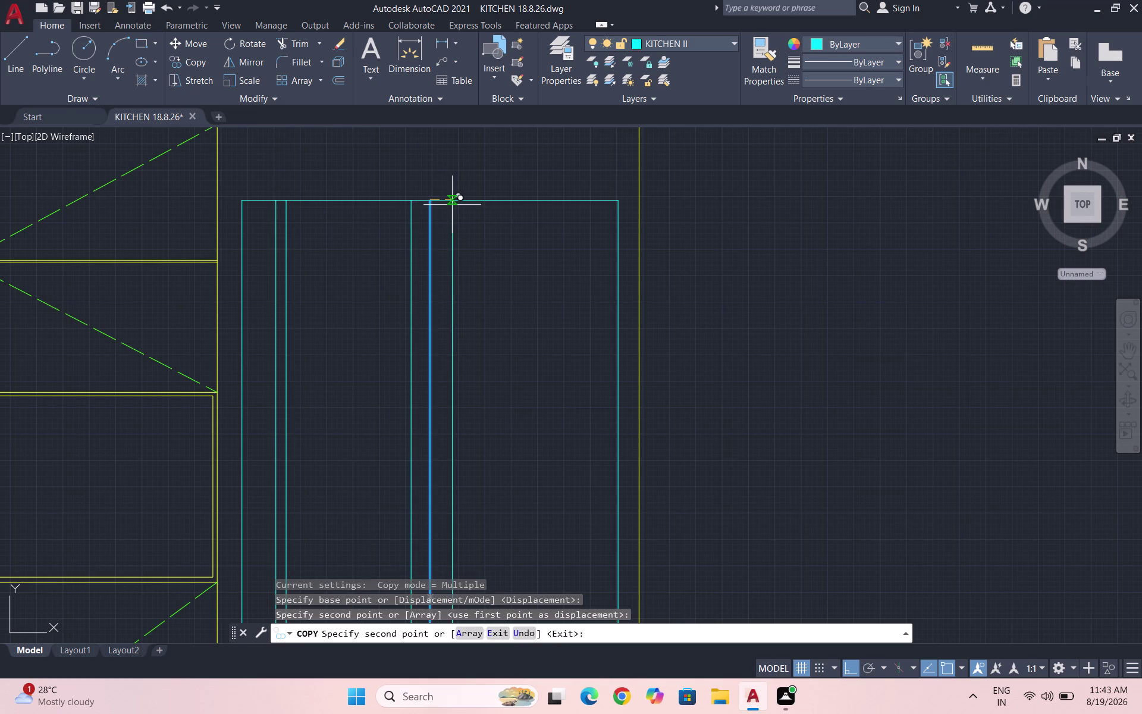
click(452, 205)
scroll(down, 3)
key(Escape)
key(Escape)
key(Escape)
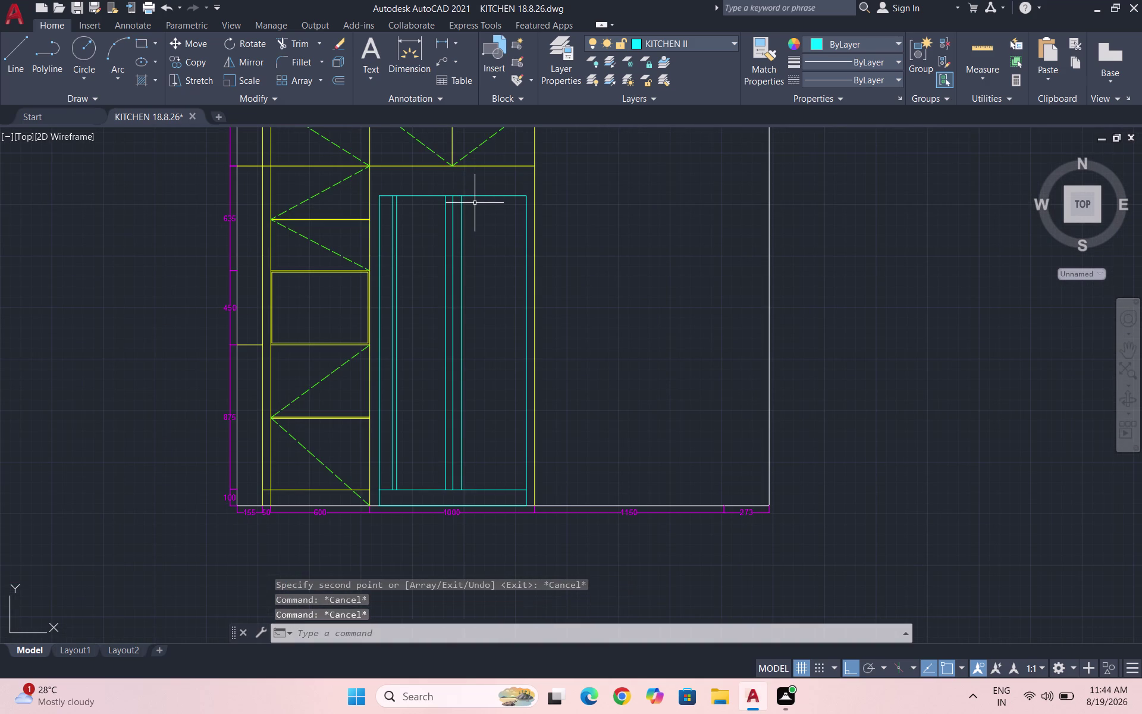
key(ctrl+s)
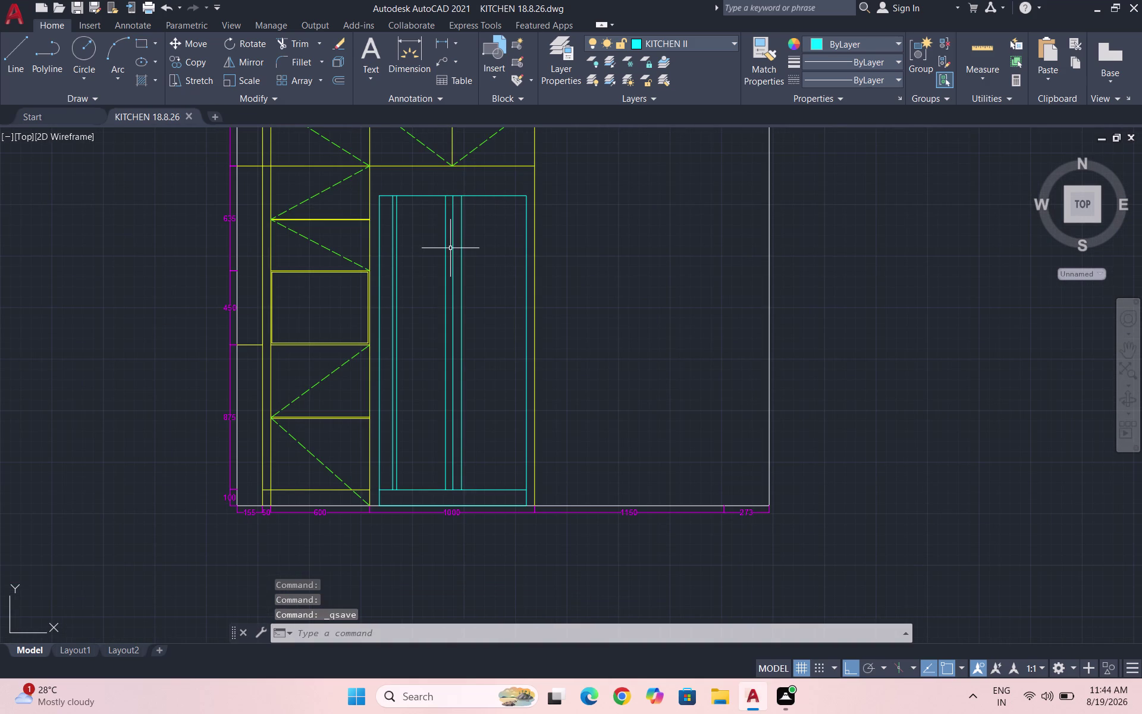
Draw a rectangular panel on the cyan unit's left door with RECTANG.
scroll(up, 3)
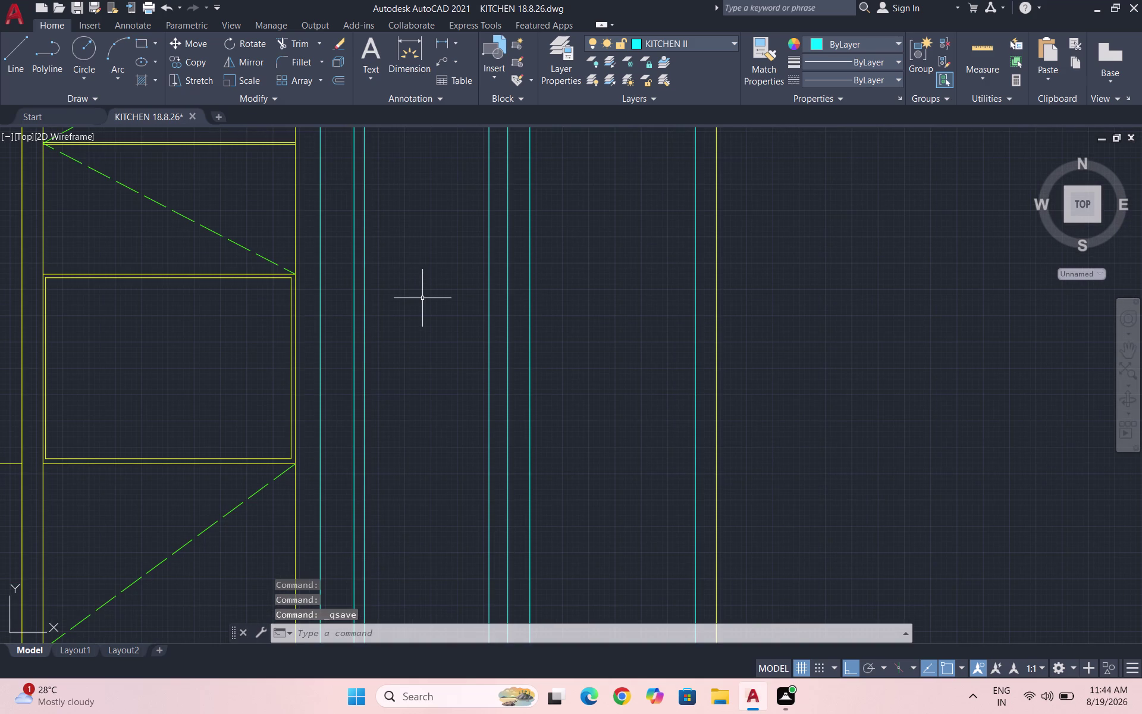
text(RE)
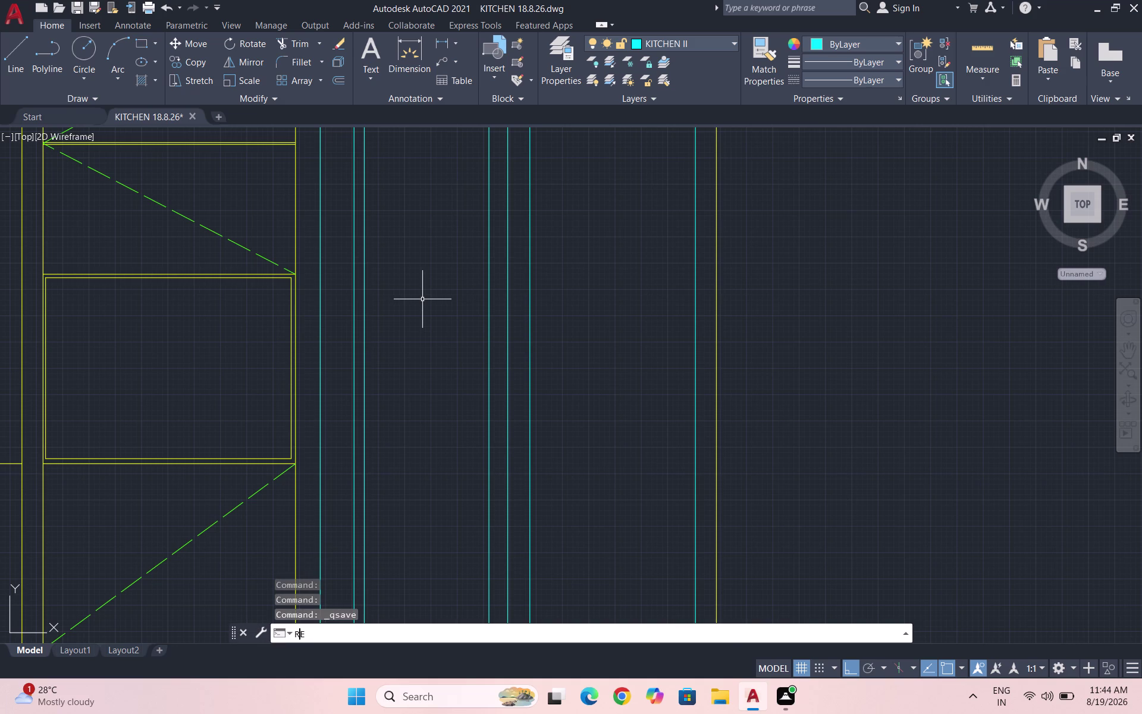
text(C)
key(Return)
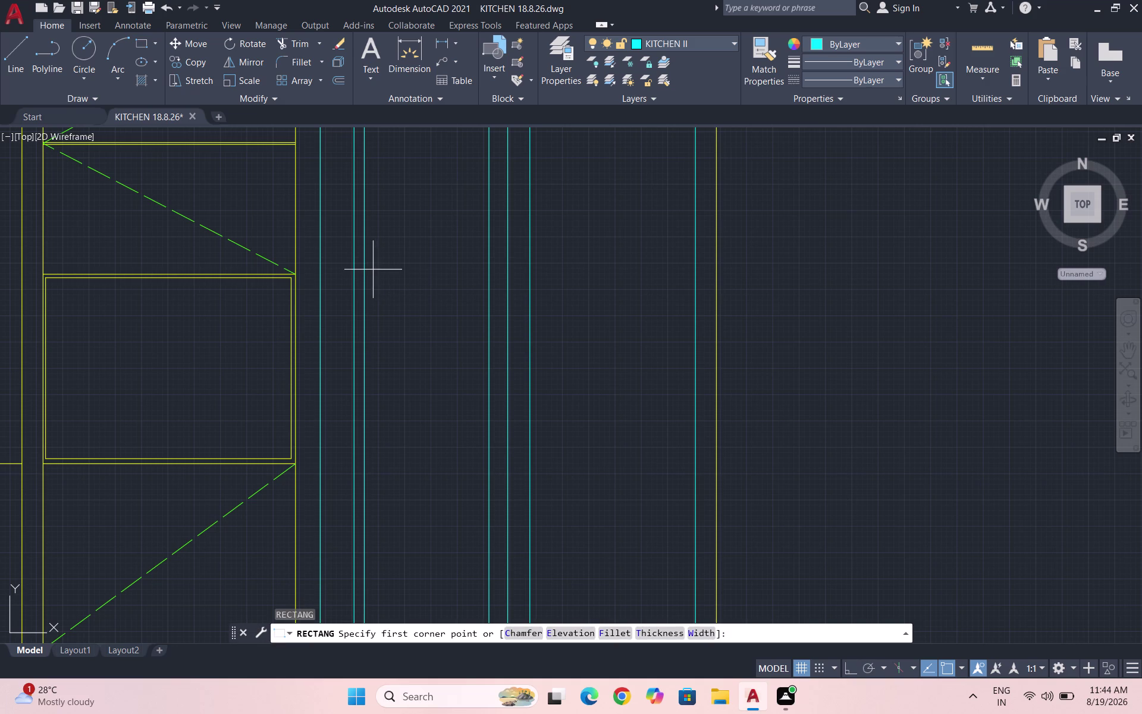
click(365, 288)
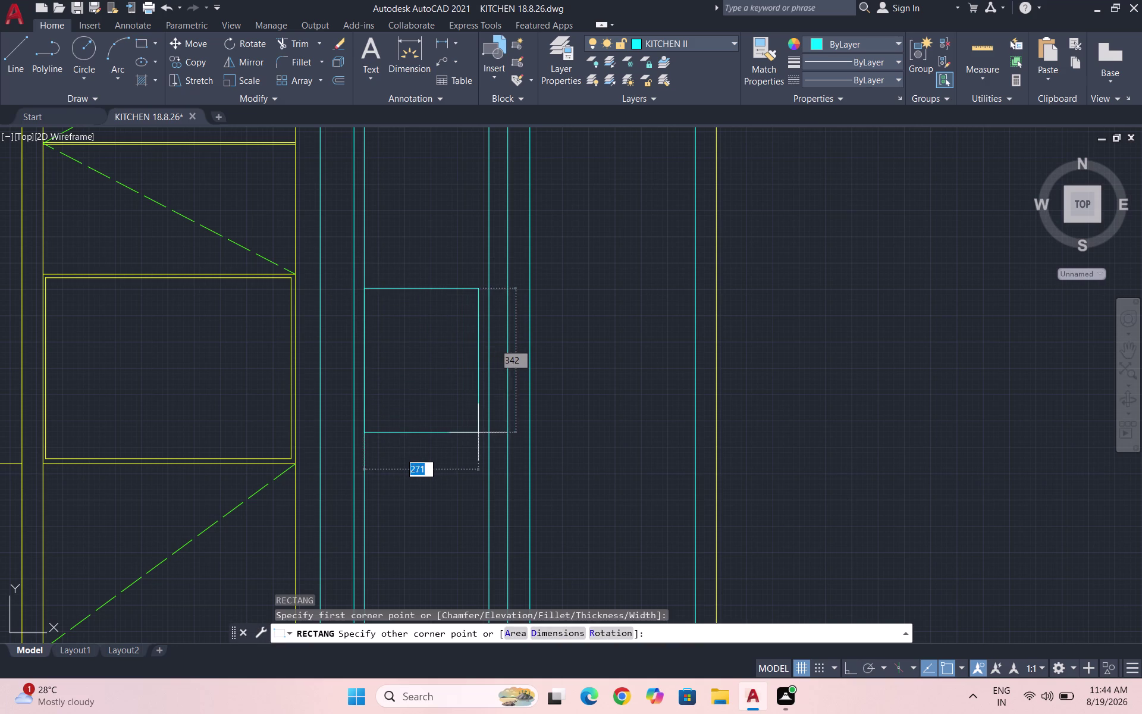
click(475, 435)
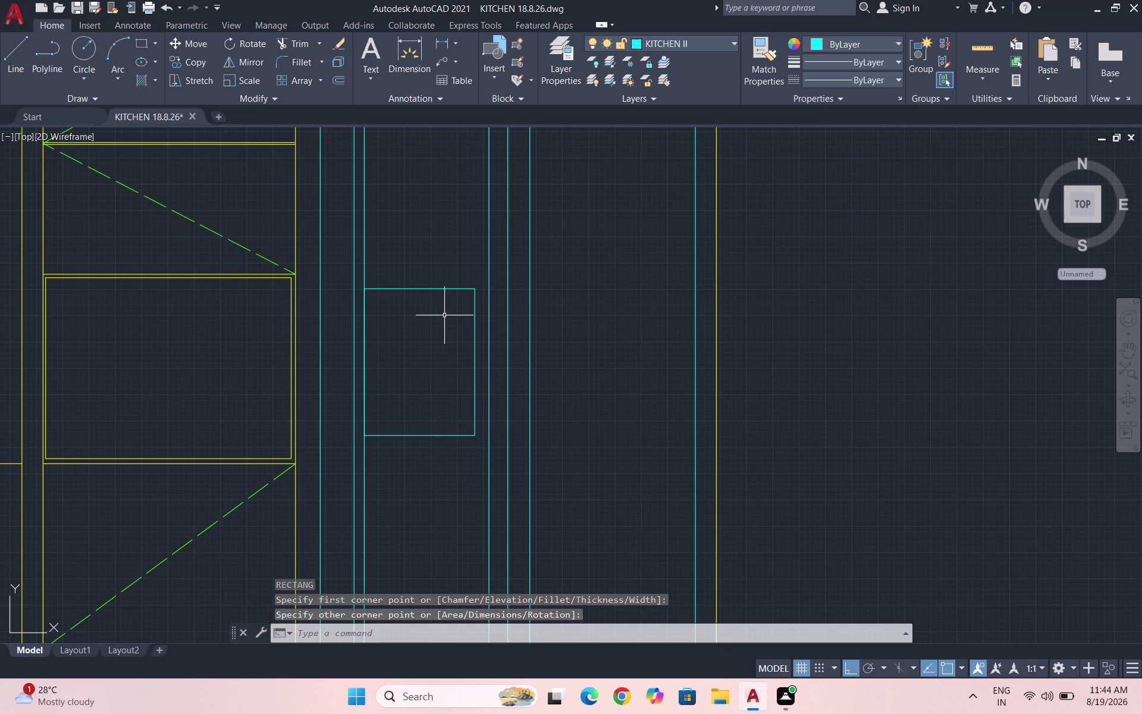
Draw a smaller rectangle inside the door panel.
key(space)
scroll(up, 3)
scroll(down, 3)
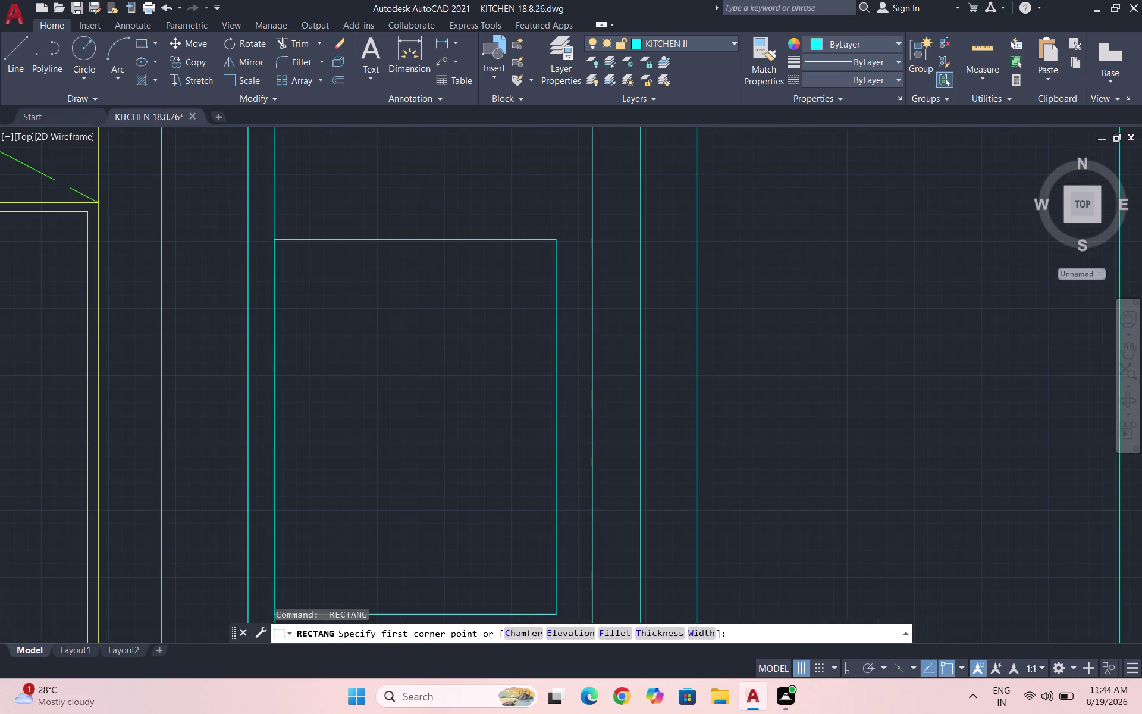
click(322, 278)
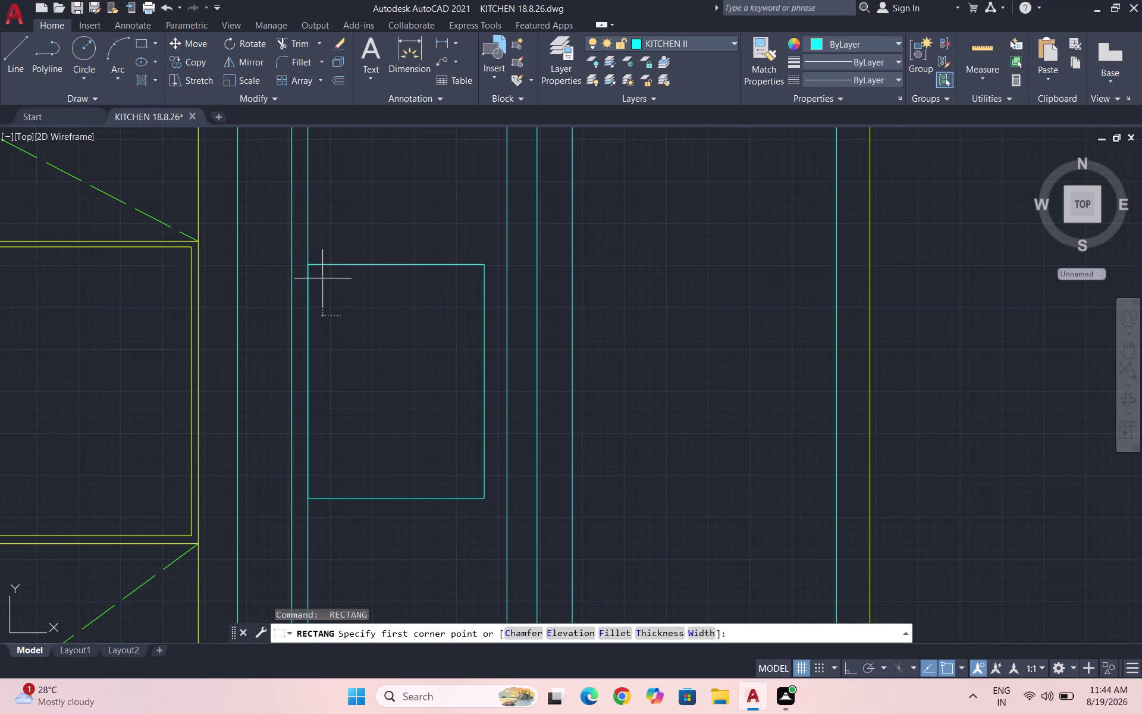
click(472, 366)
drag(446, 383, 439, 375)
click(363, 342)
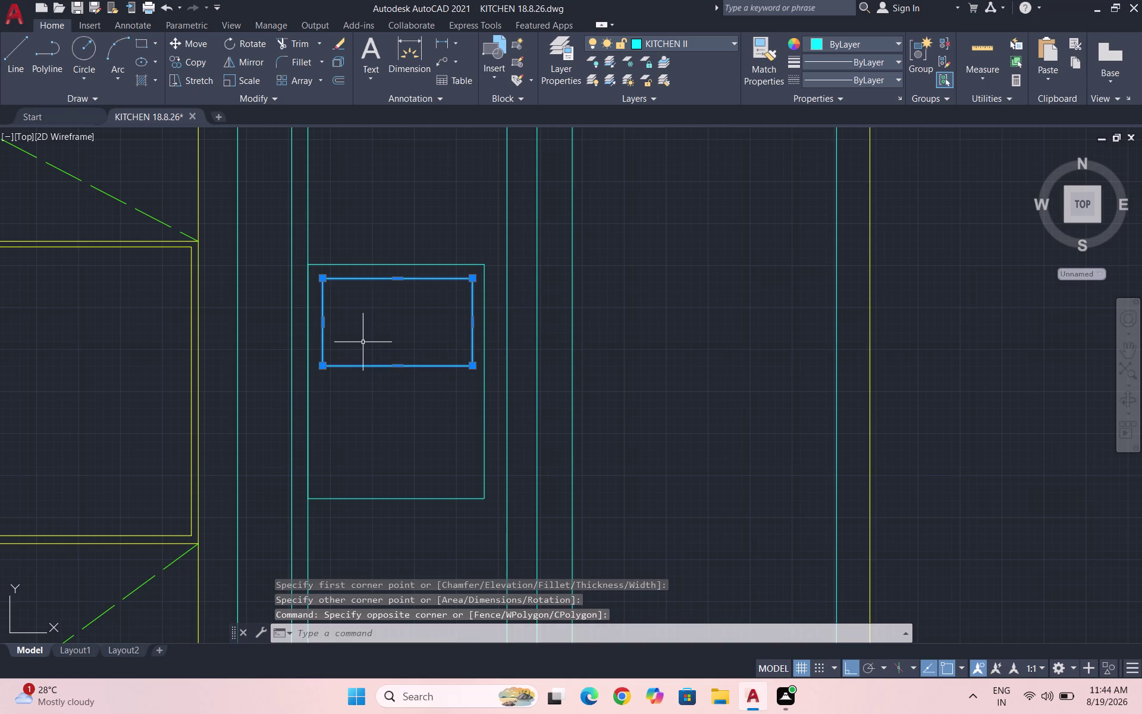
text(CO)
key(Return)
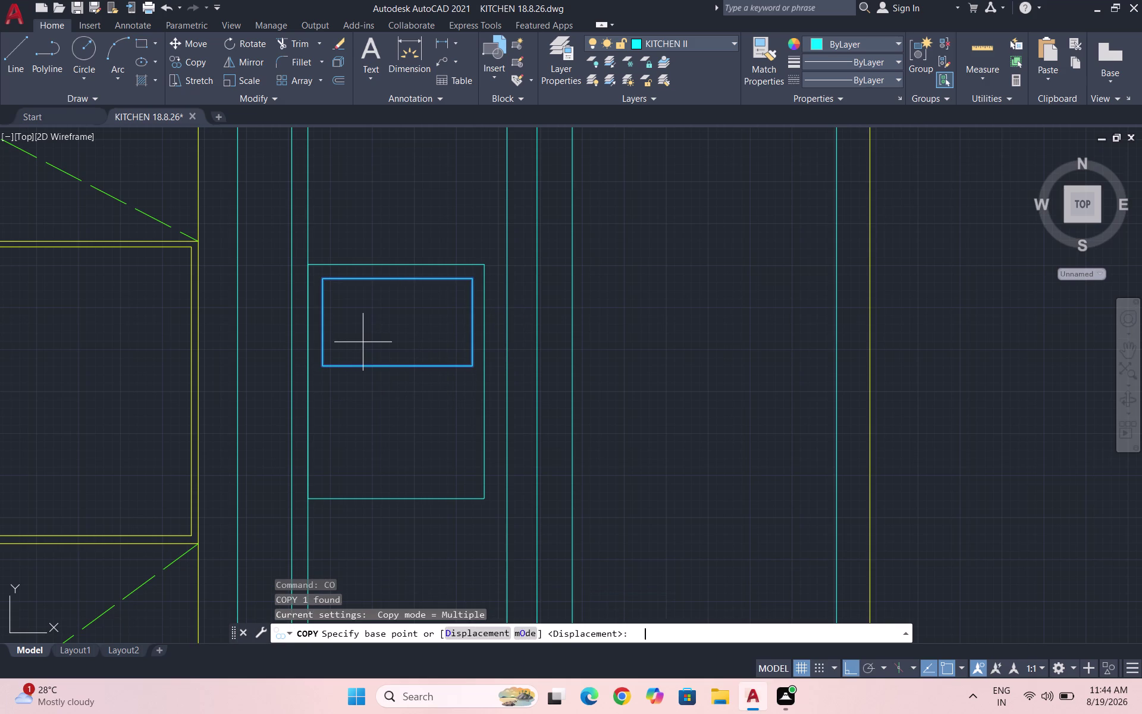
Copy the inner rectangle downward below the first one.
click(319, 281)
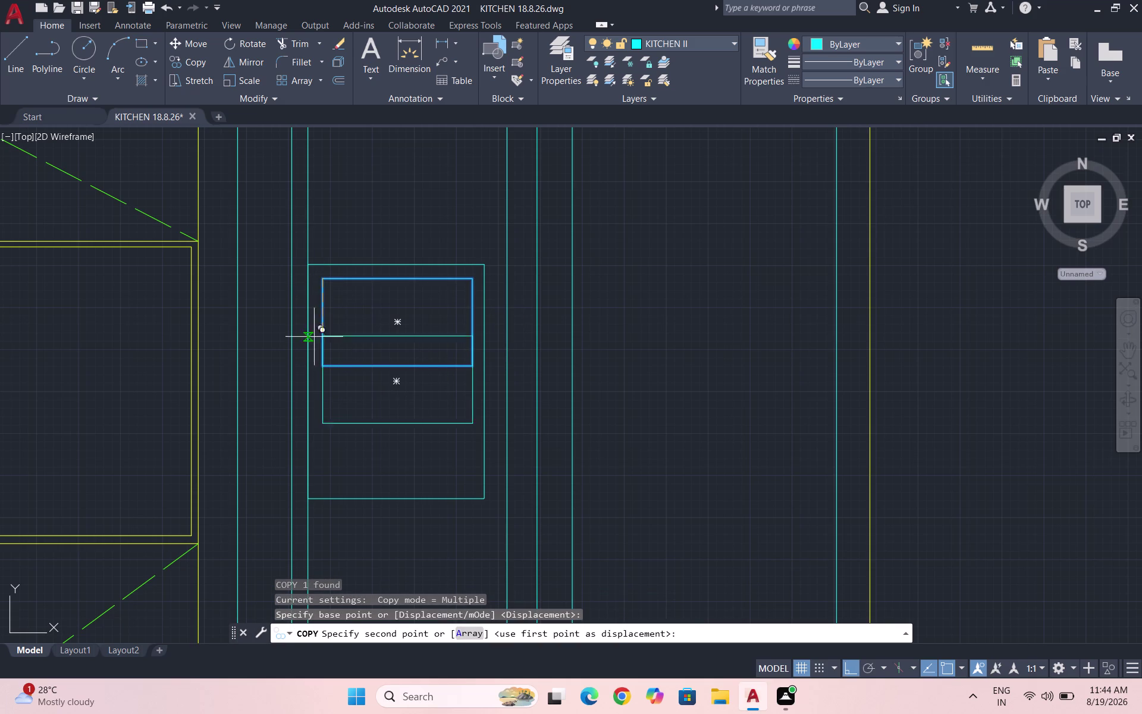
click(312, 392)
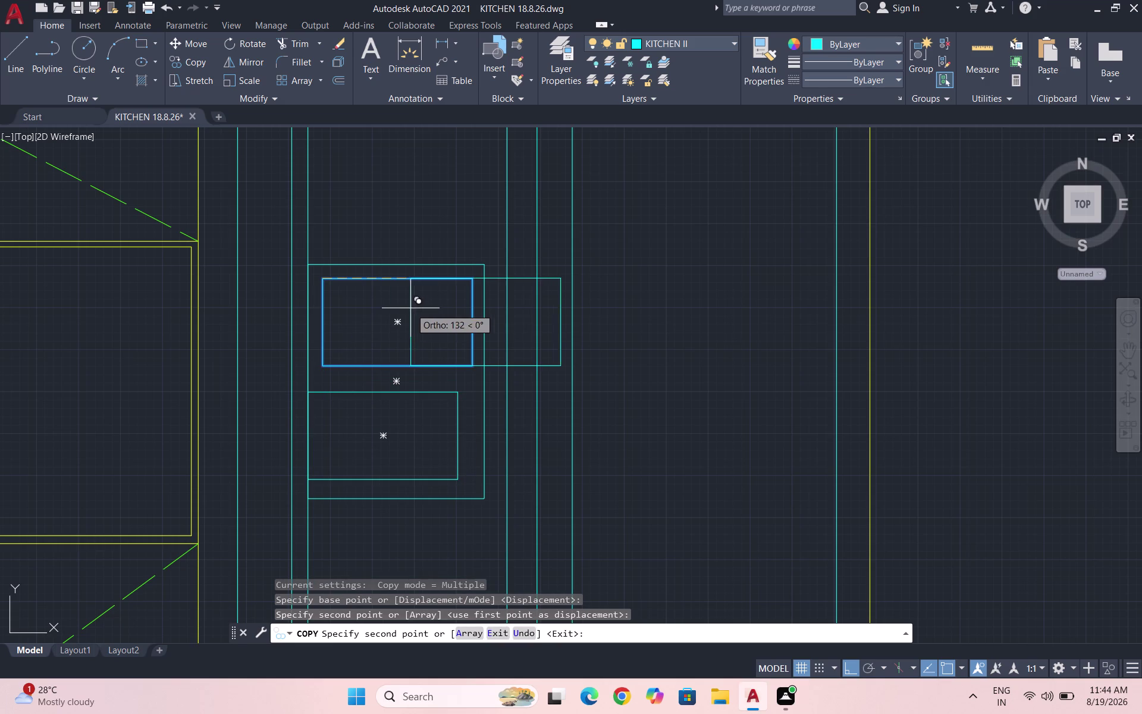
key(Escape)
Move the copied panel into place below the first panel and save the drawing.
click(403, 410)
click(345, 385)
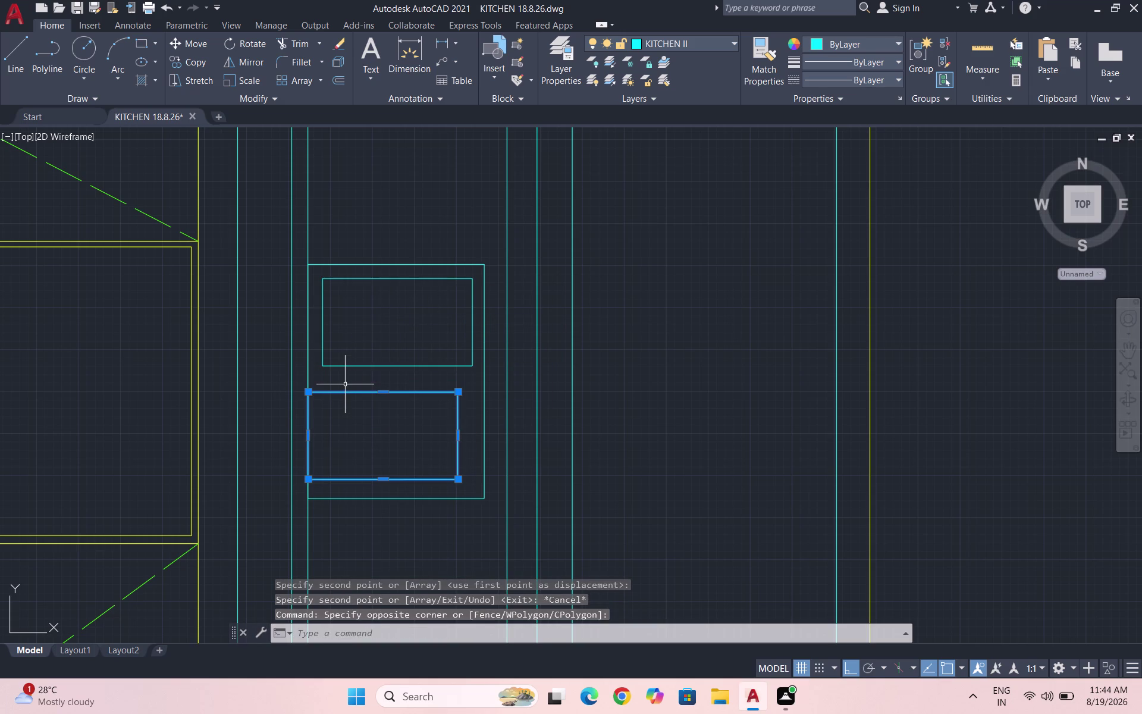
key(m)
scroll(up, 3)
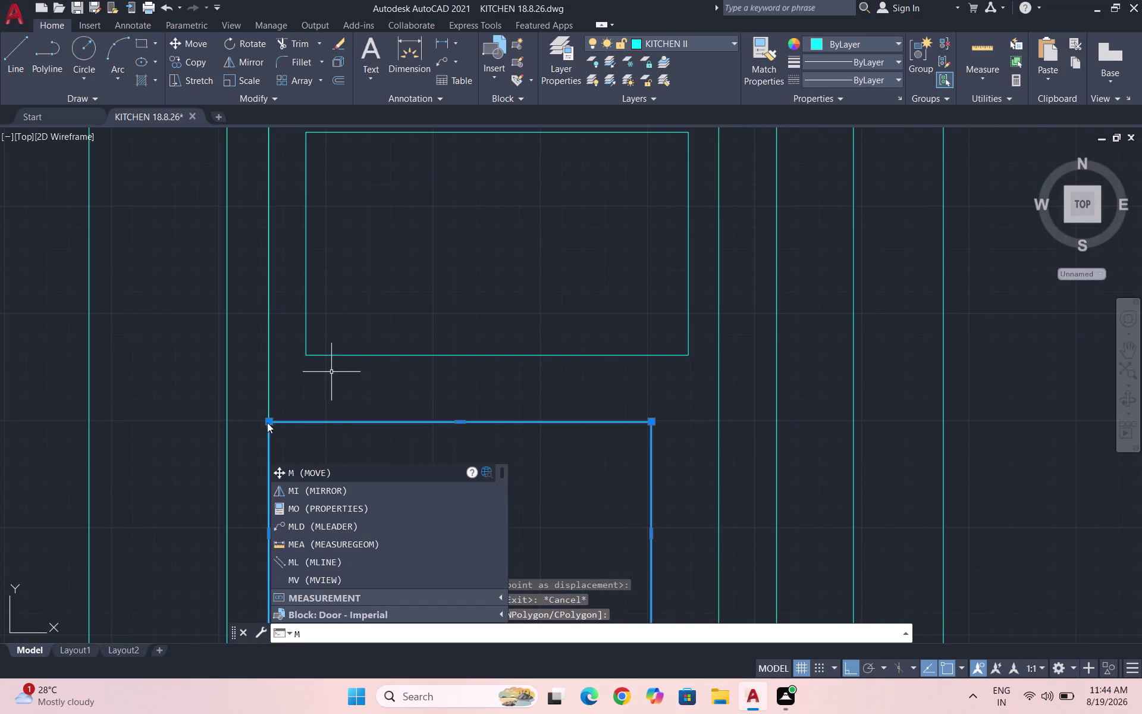
key(Return)
click(268, 426)
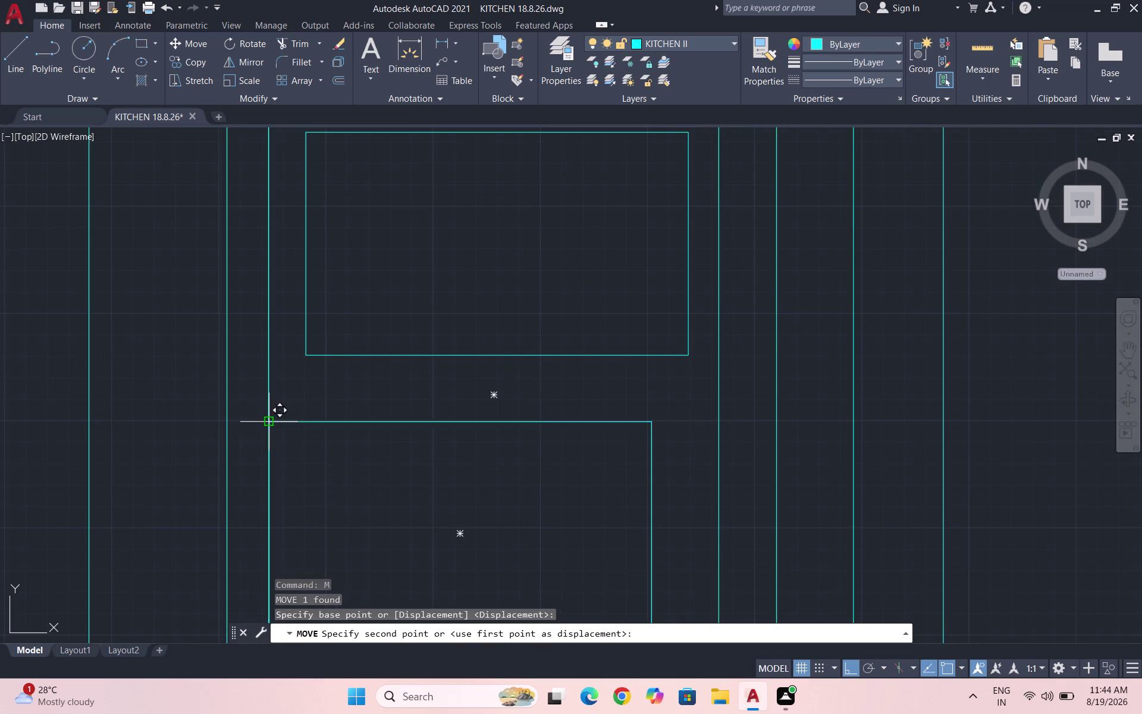
click(309, 396)
scroll(down, 3)
key(Escape)
key(Escape)
key(ctrl+s)
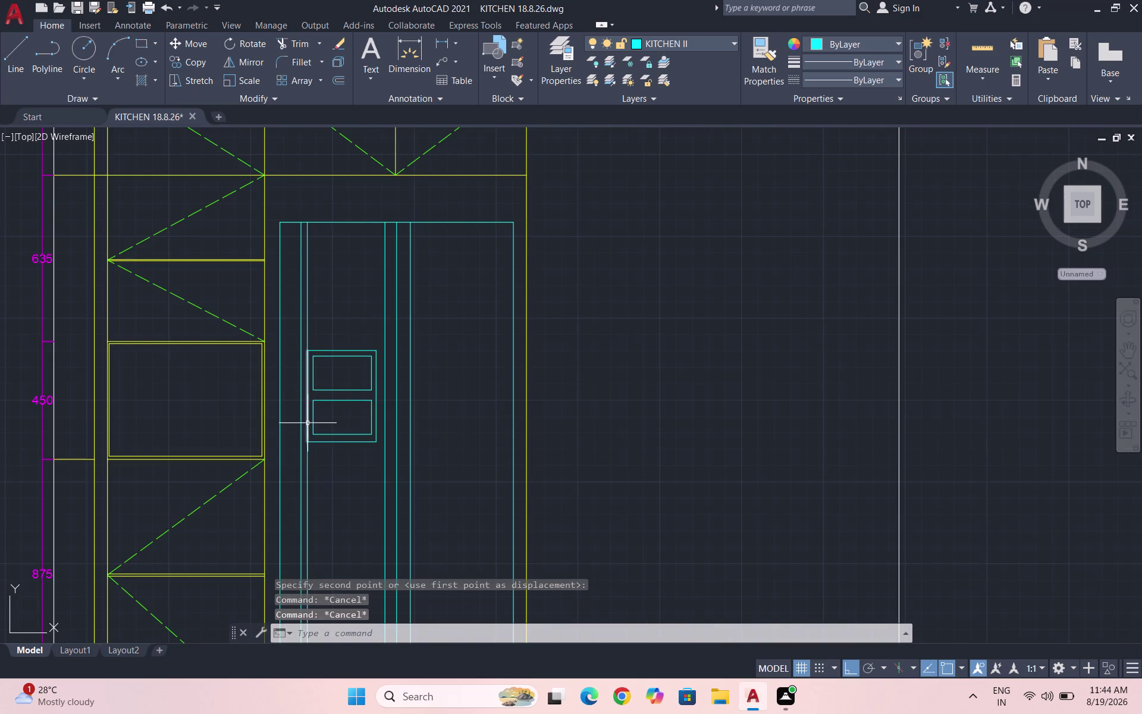
scroll(down, 3)
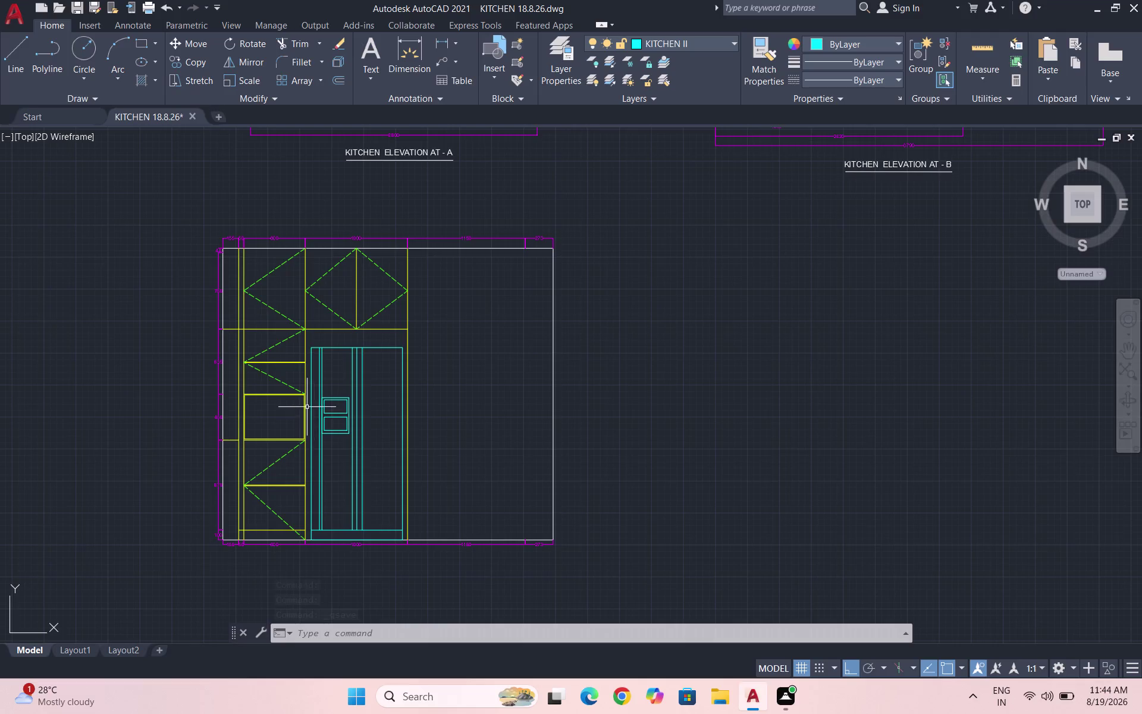
scroll(up, 3)
scroll(up, 3)
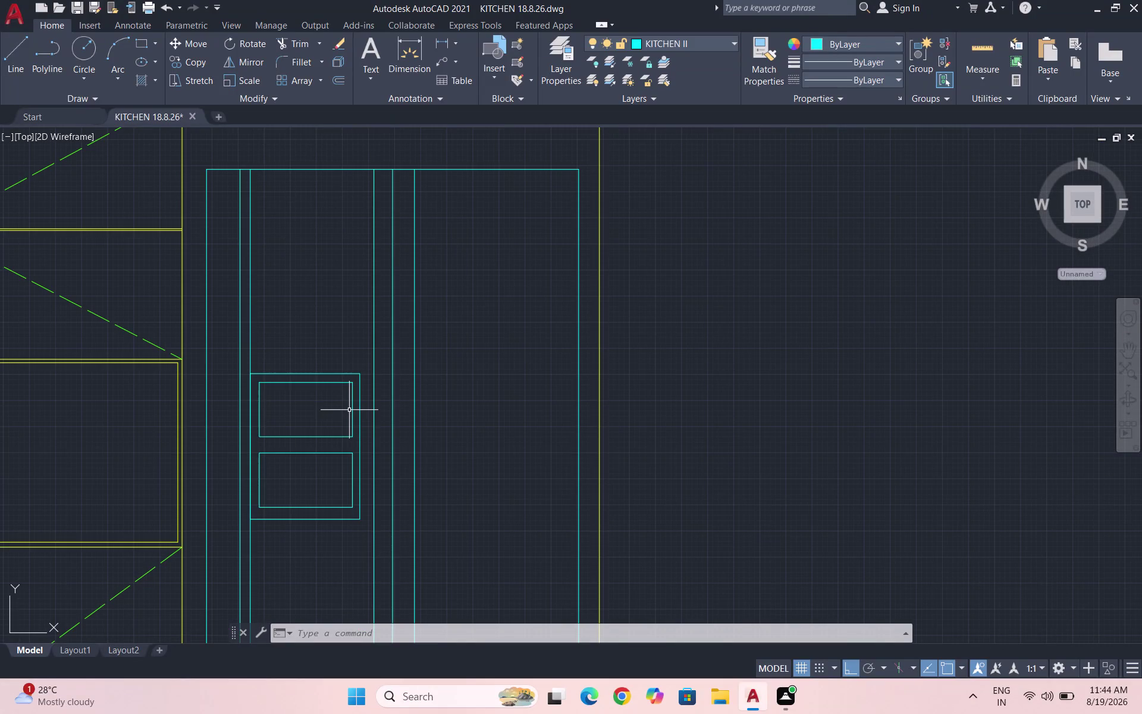